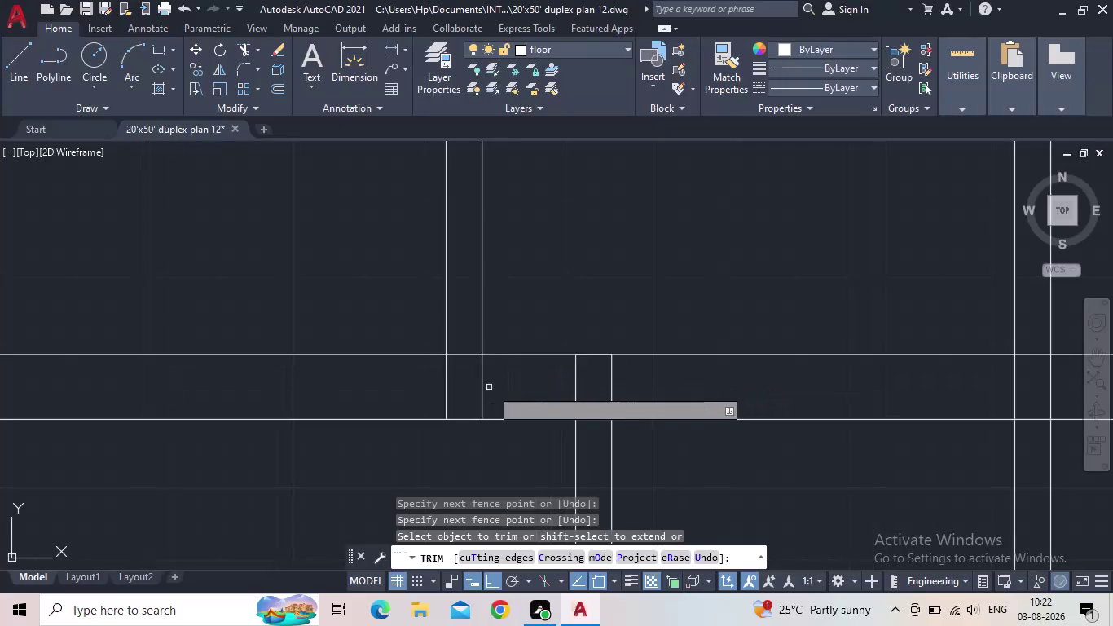
Fence-trim the wall line ends below the junction and across the opening.
drag(493, 389, 402, 389)
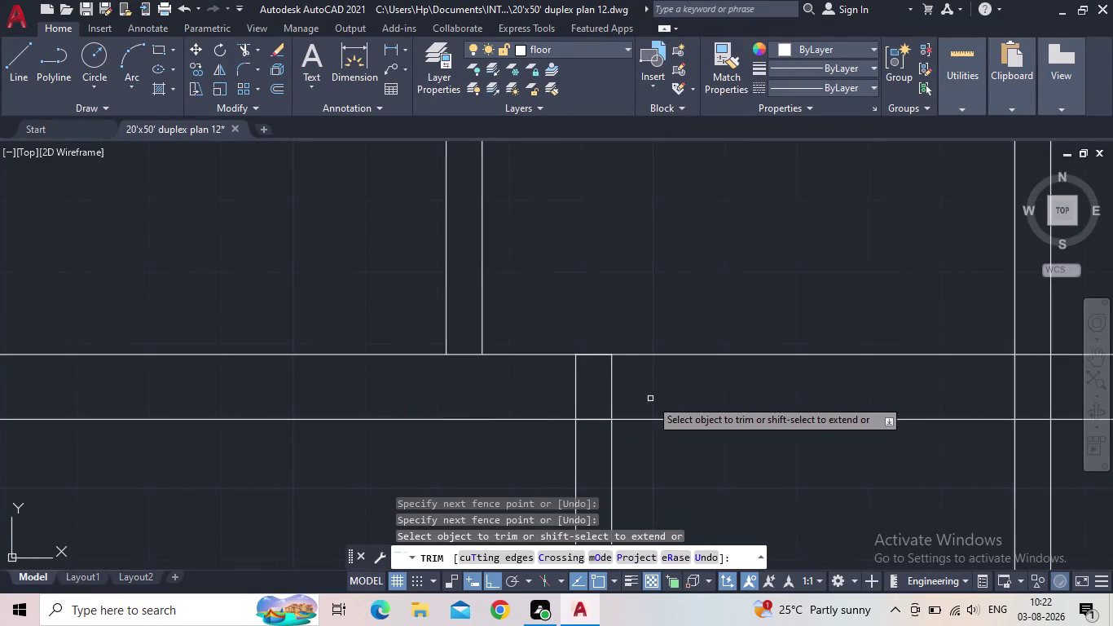
drag(643, 390, 535, 390)
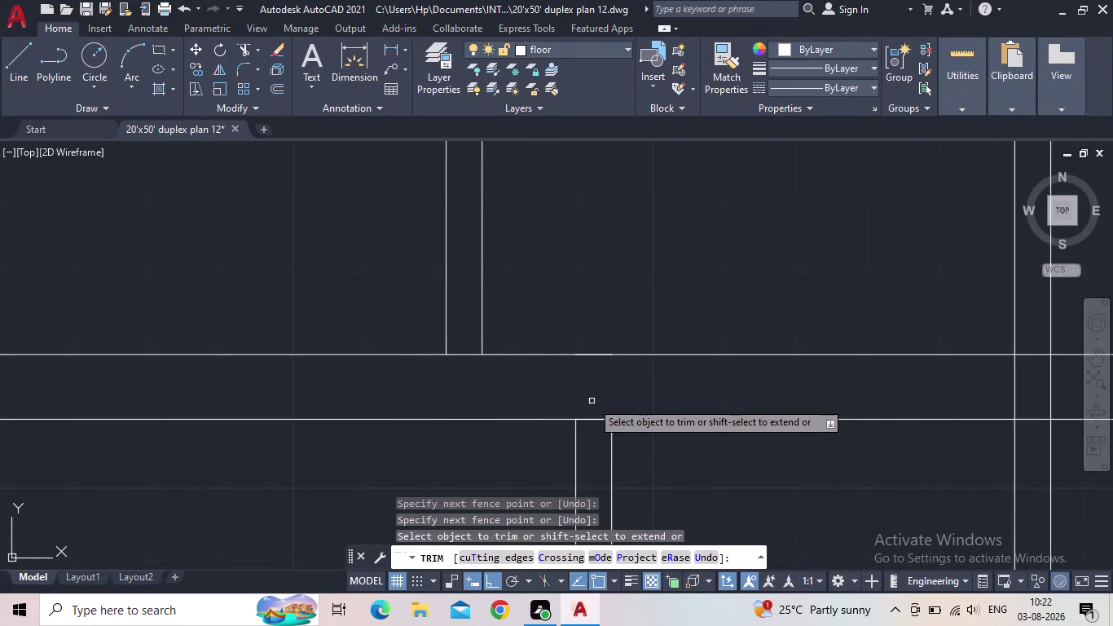
scroll(down, 3)
middle_drag(653, 431, 634, 430)
scroll(down, 3)
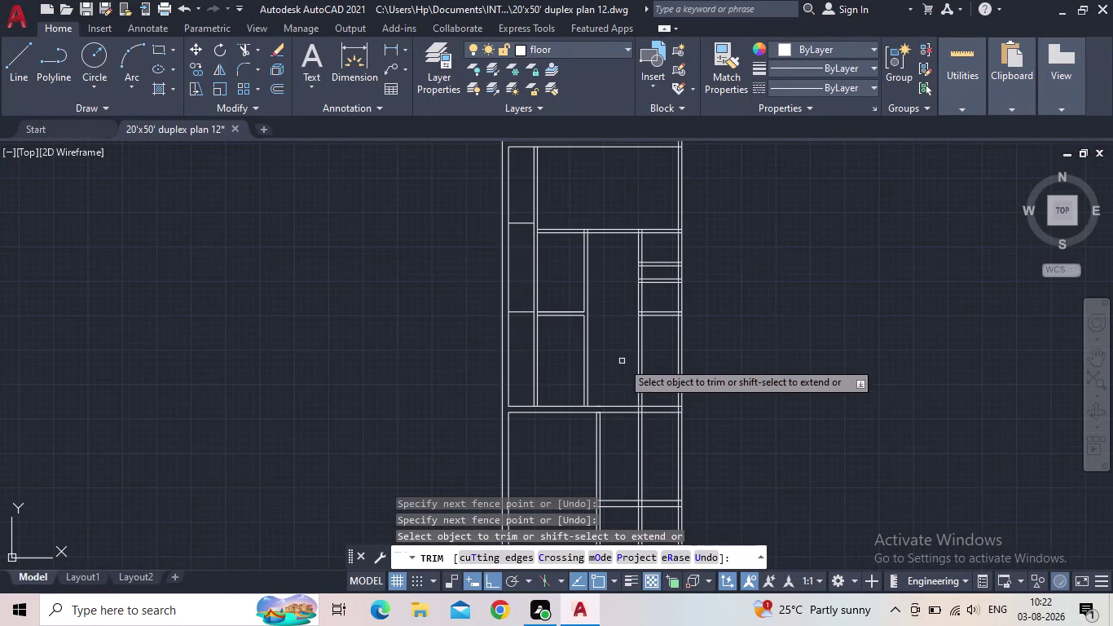
middle_drag(622, 360, 591, 282)
scroll(down, 3)
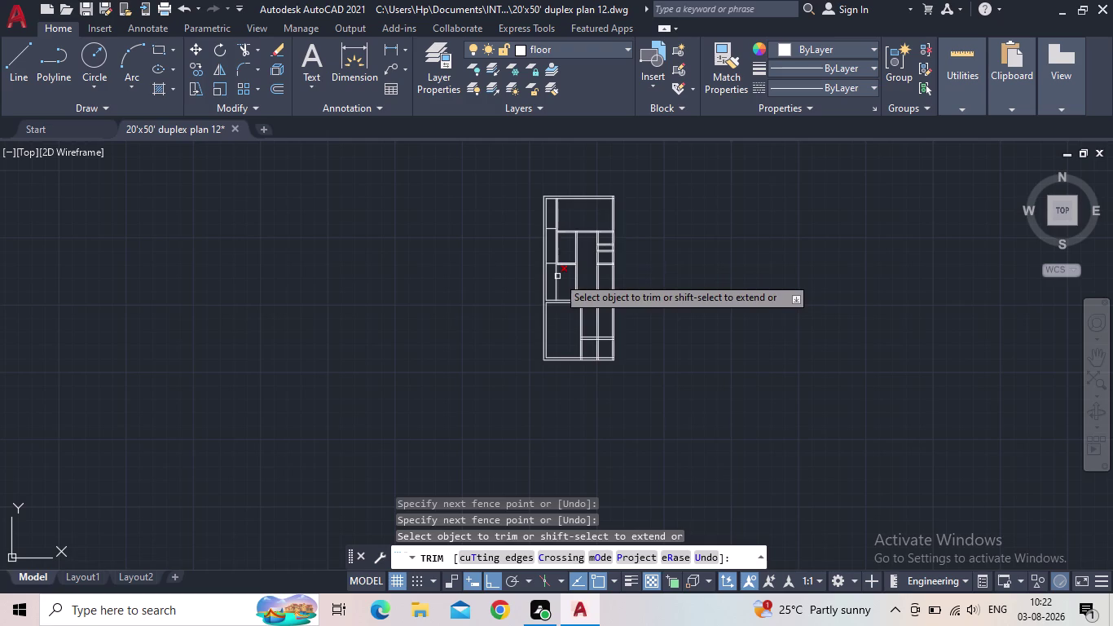
scroll(up, 3)
middle_drag(578, 264, 567, 284)
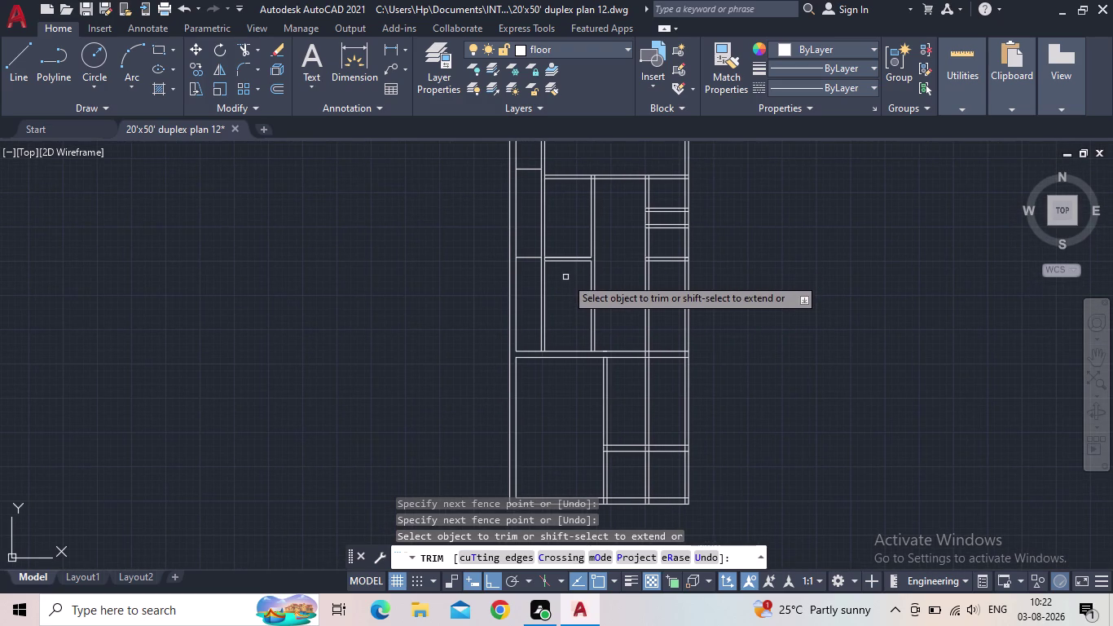
middle_drag(565, 289, 566, 273)
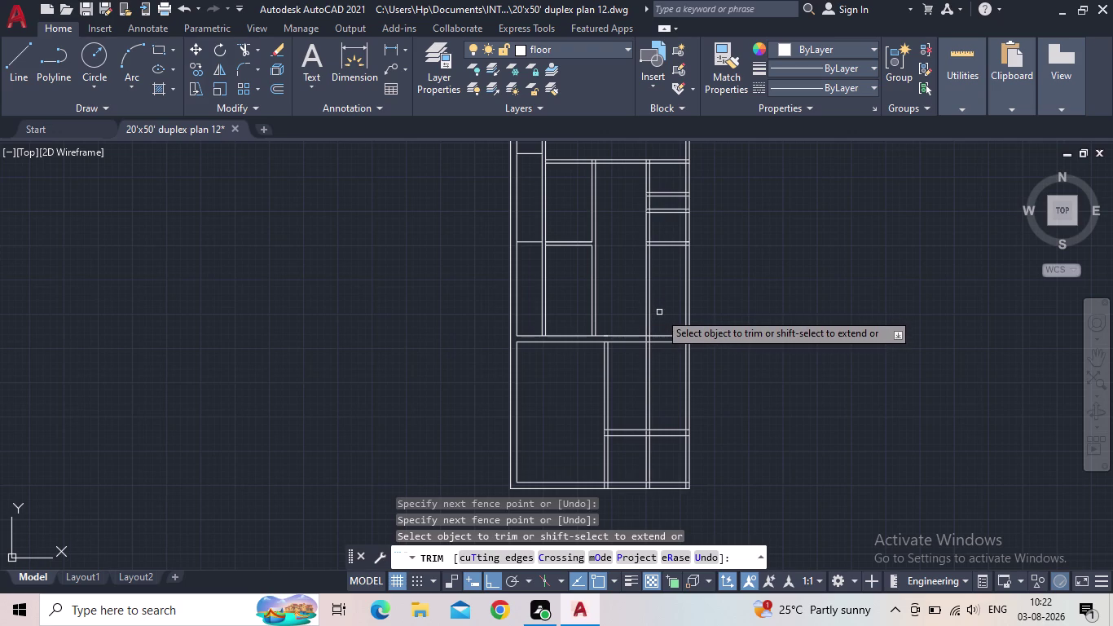
Fence-trim the crossing wall lines in the upper rooms, then end TRIM.
drag(660, 310, 643, 297)
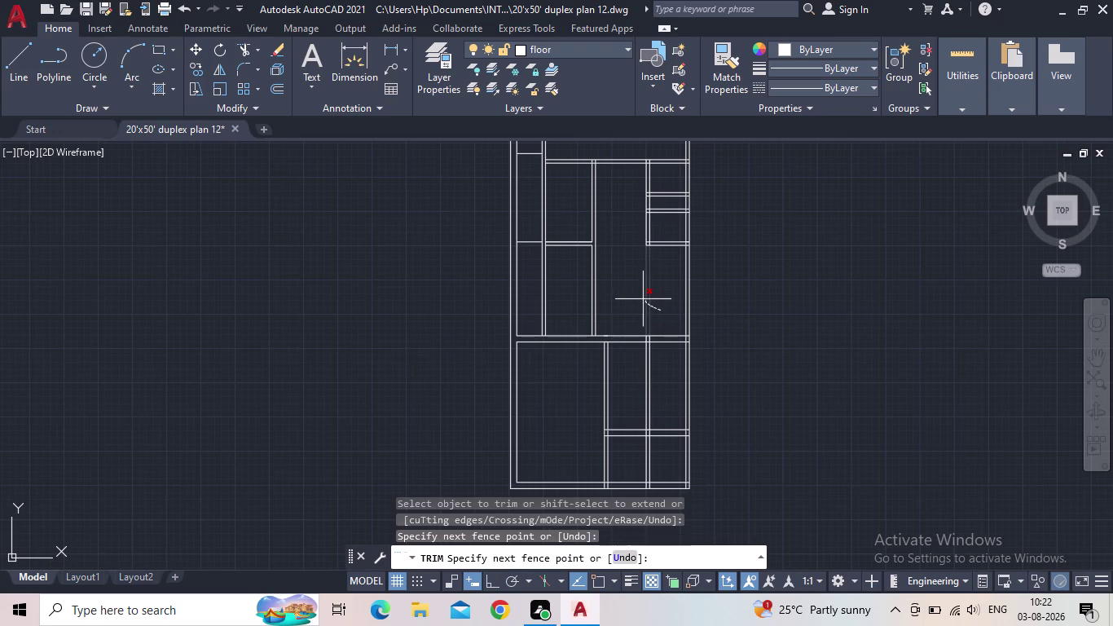
drag(643, 297, 639, 289)
drag(639, 289, 631, 264)
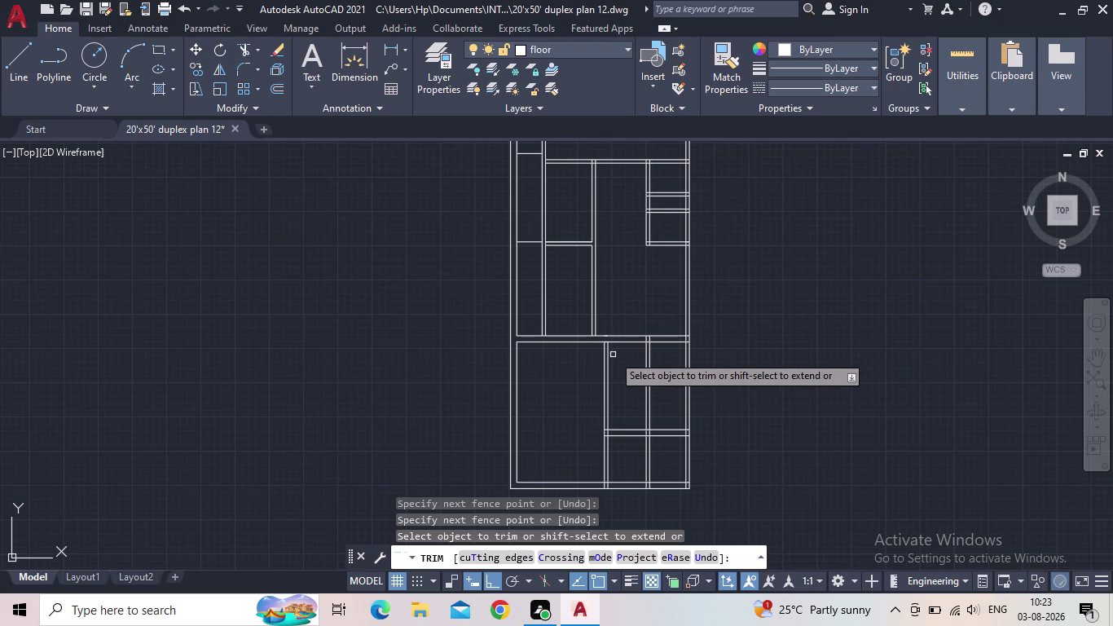
scroll(down, 3)
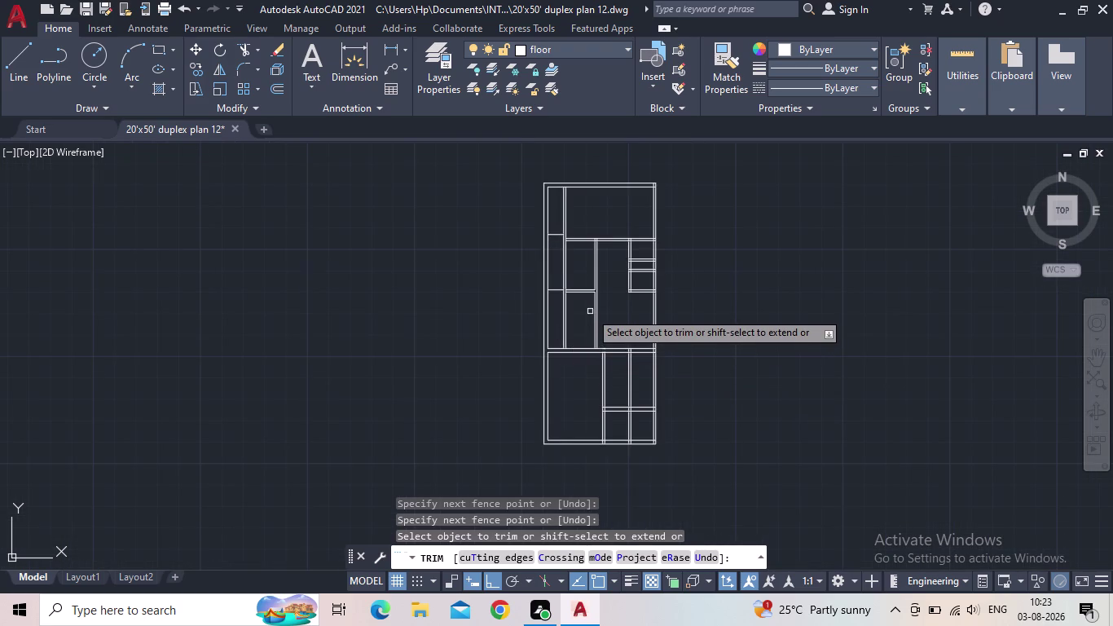
scroll(up, 3)
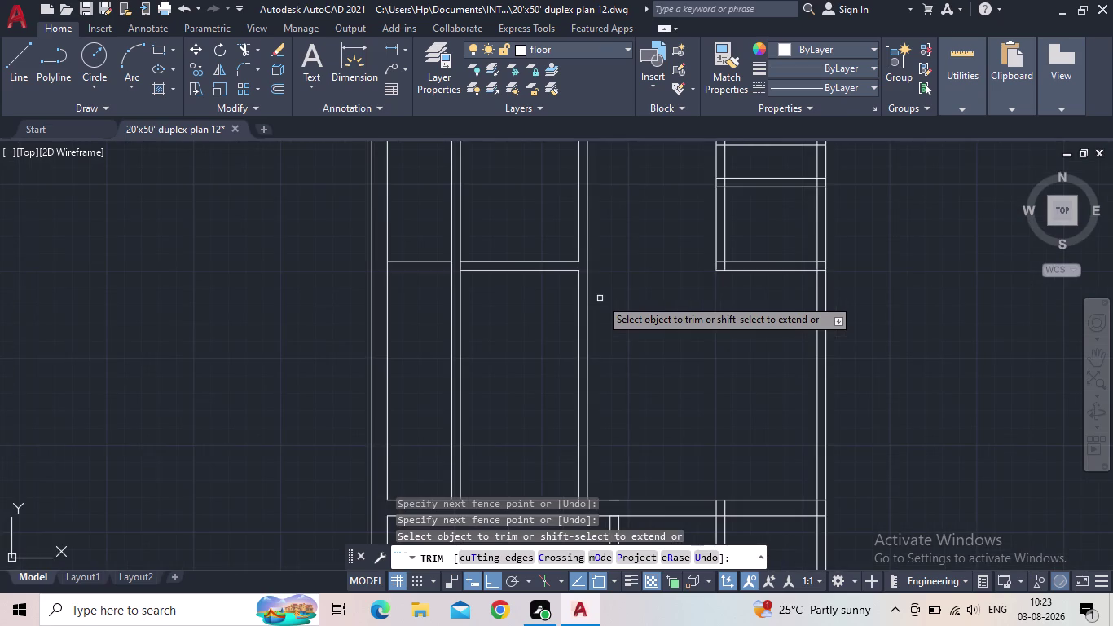
scroll(down, 3)
middle_drag(609, 301, 612, 282)
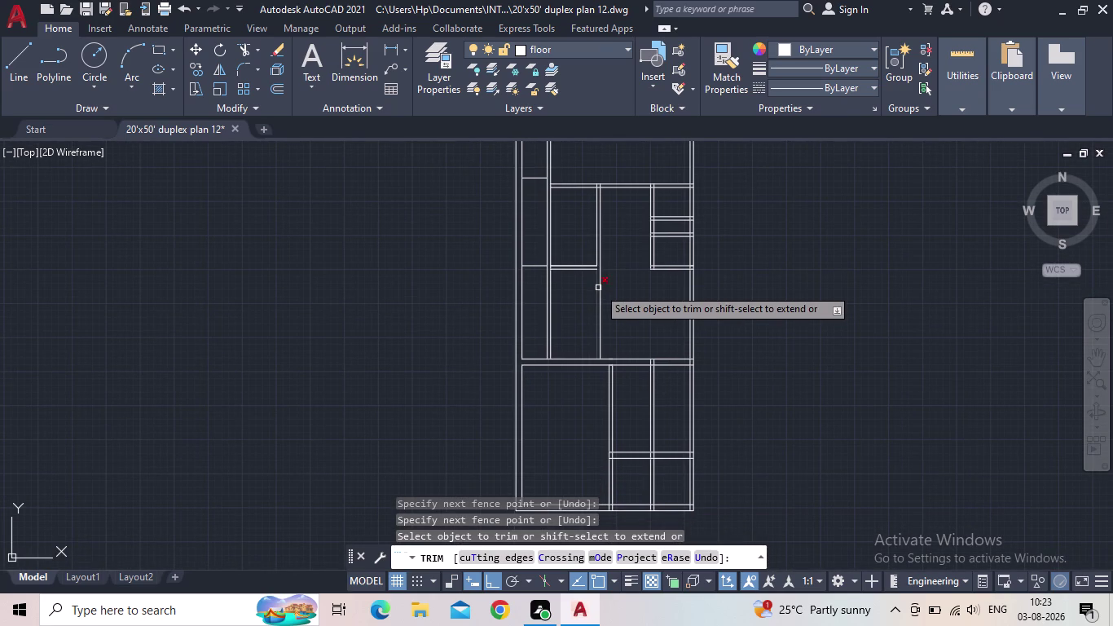
key(Escape)
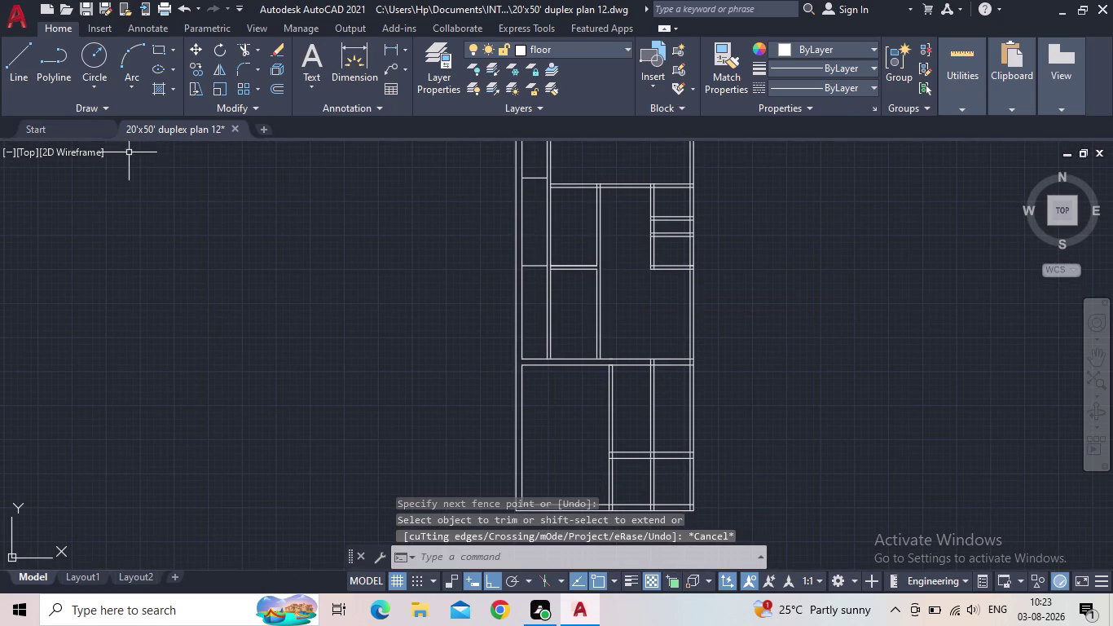
Start an offset, picking a distance from two points on the plan.
key(o)
key(Return)
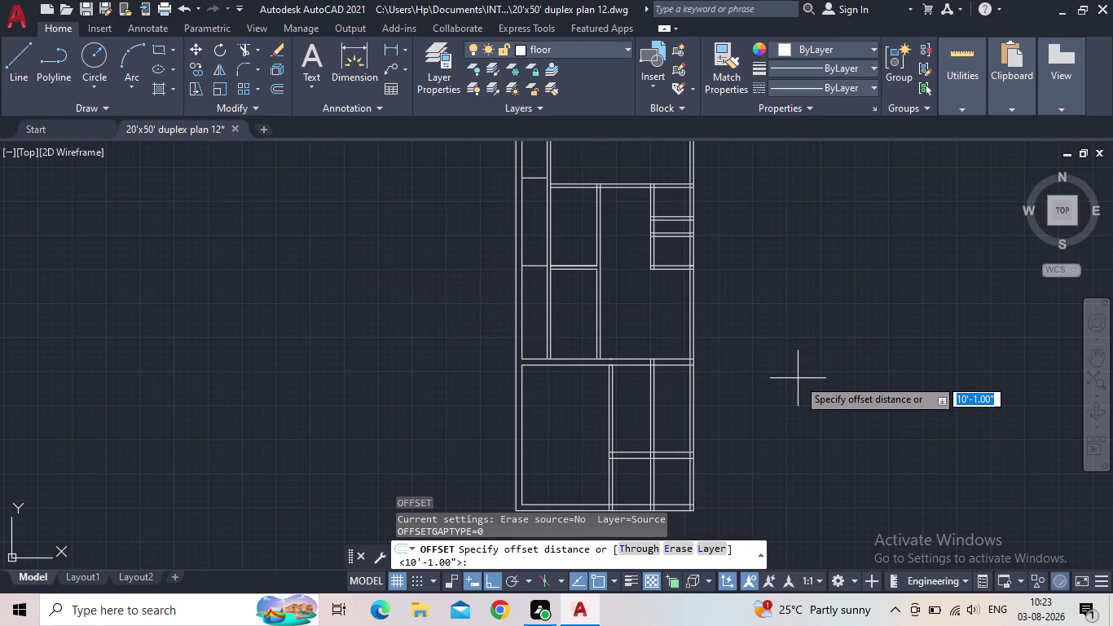
middle_drag(784, 375, 744, 357)
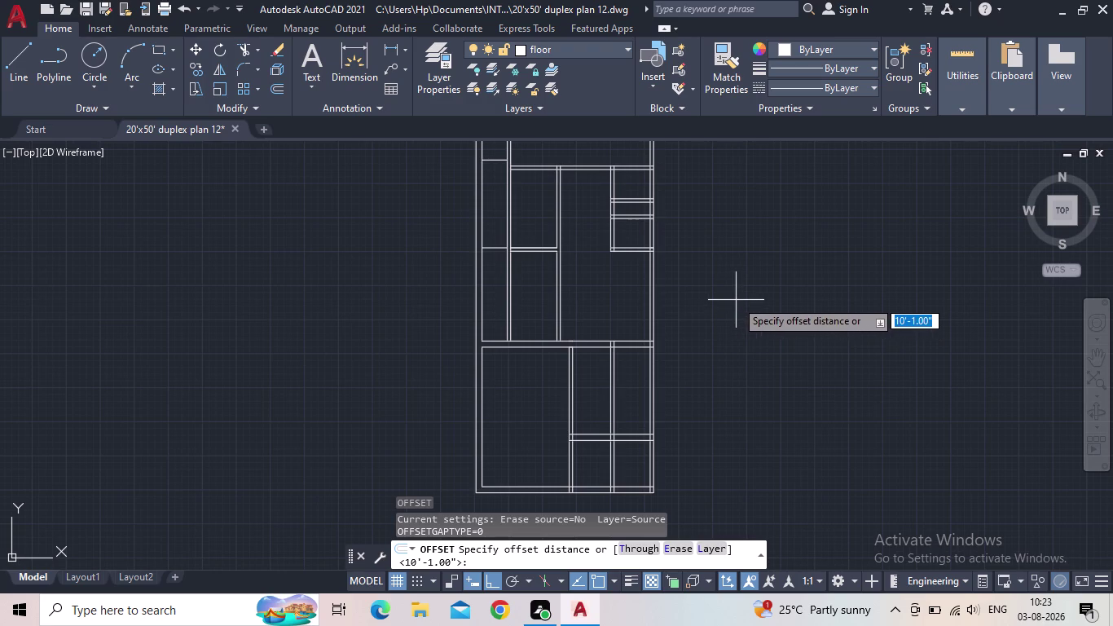
click(736, 300)
click(745, 298)
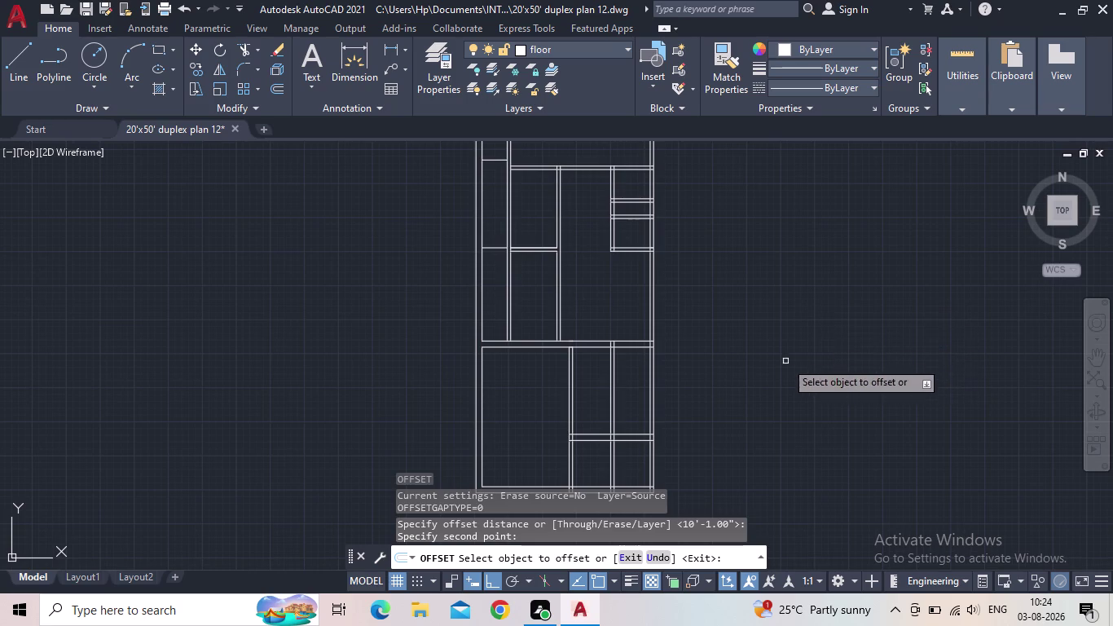
middle_drag(774, 350, 664, 388)
scroll(down, 3)
middle_drag(674, 362, 560, 313)
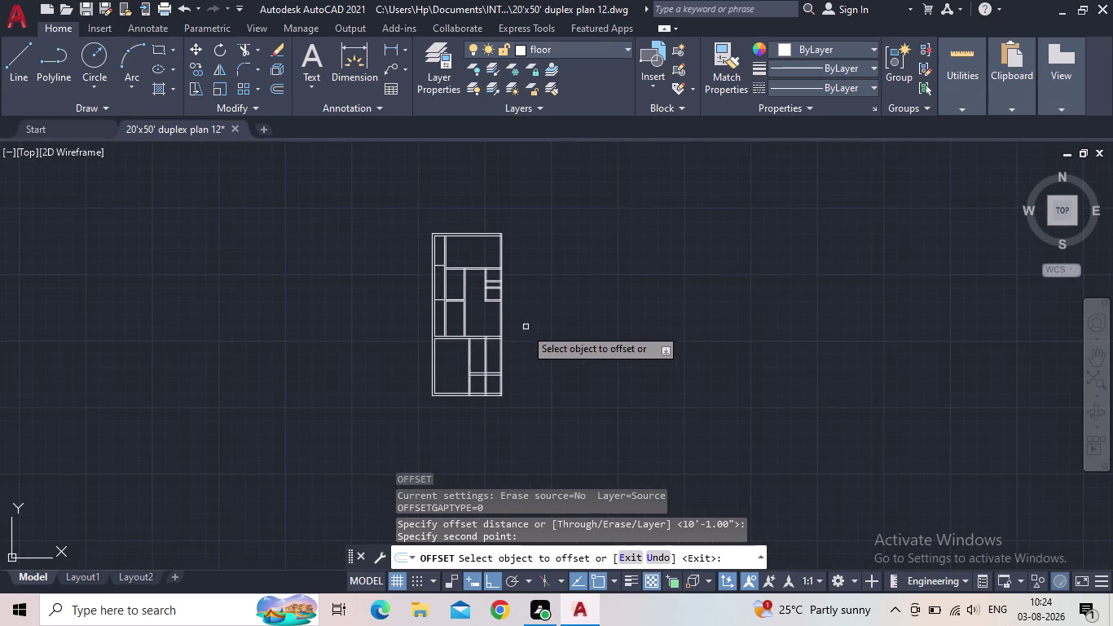
scroll(up, 3)
middle_drag(552, 363, 666, 364)
scroll(up, 3)
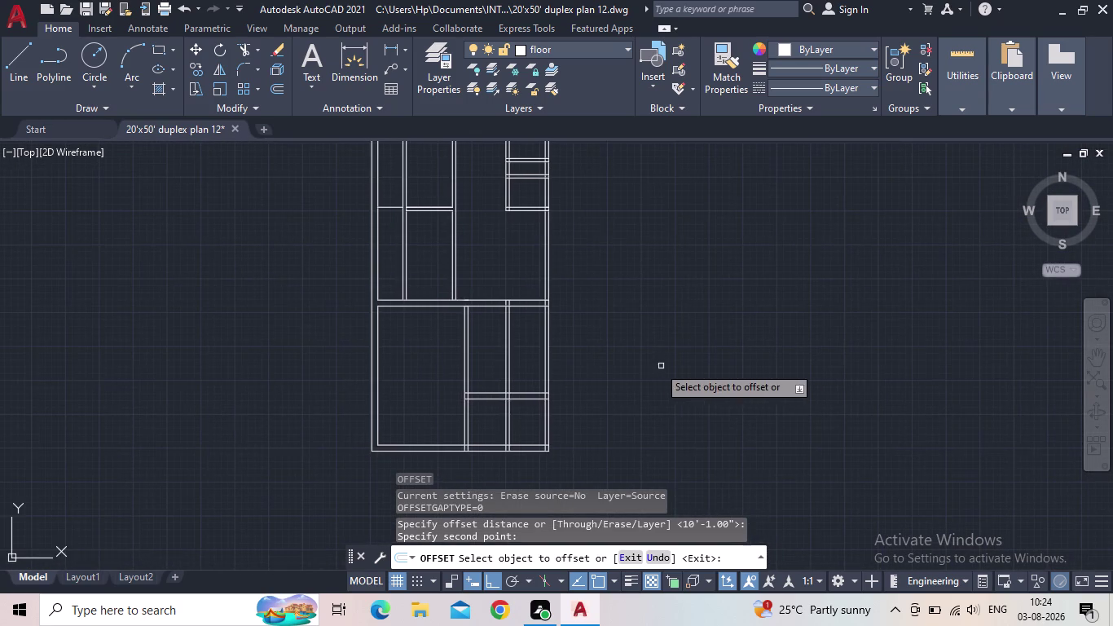
scroll(up, 3)
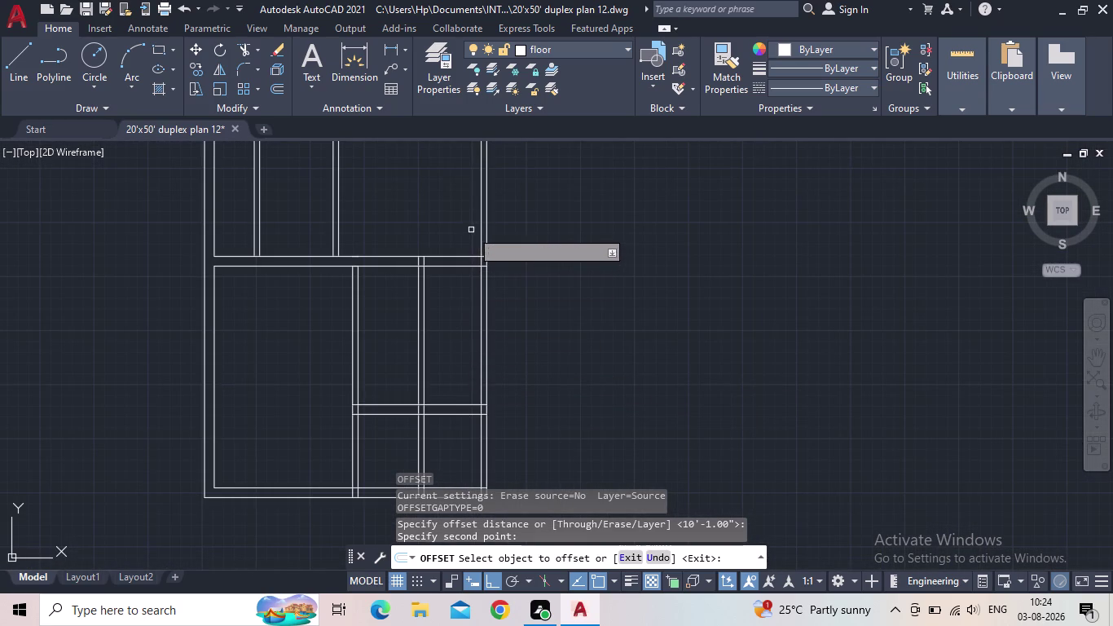
Restart OFFSET with an offset distance of 11'-11".
key(Escape)
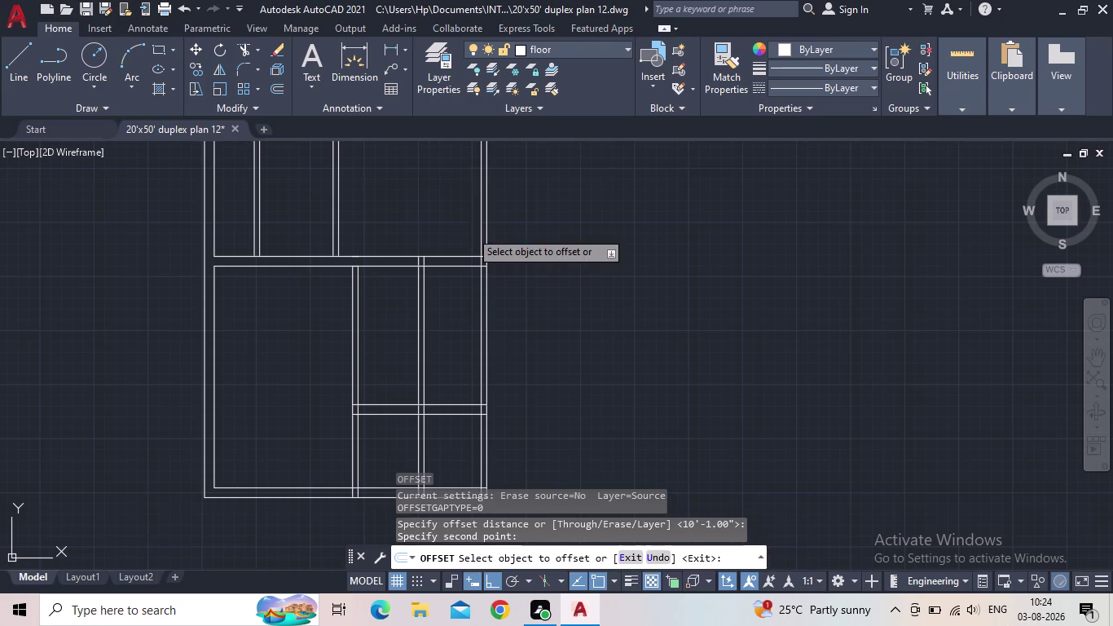
key(o)
key(Return)
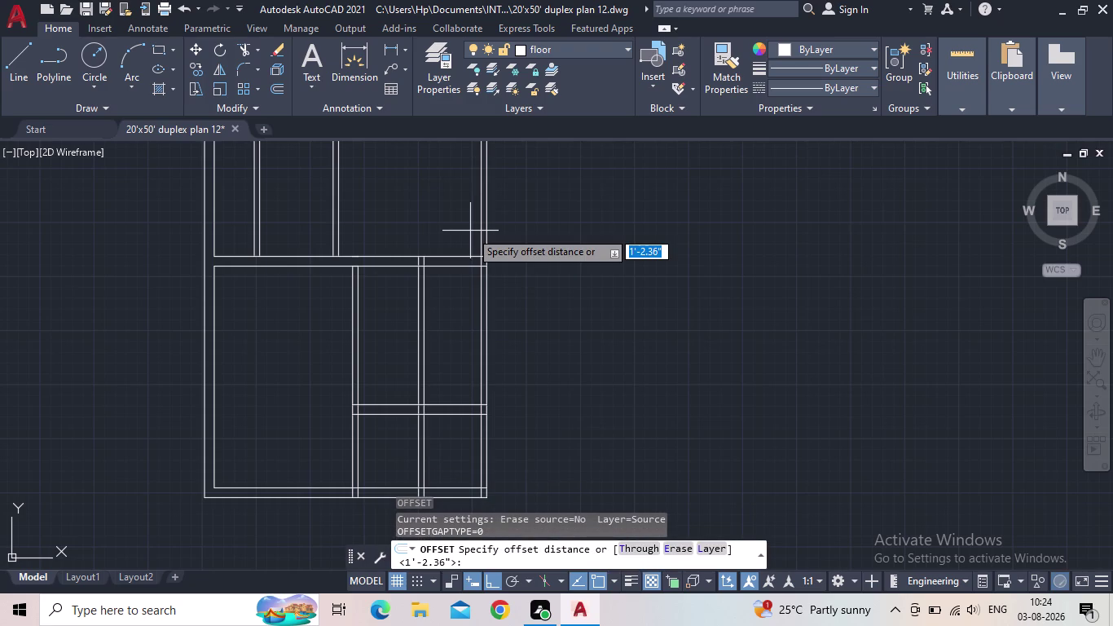
text(11)
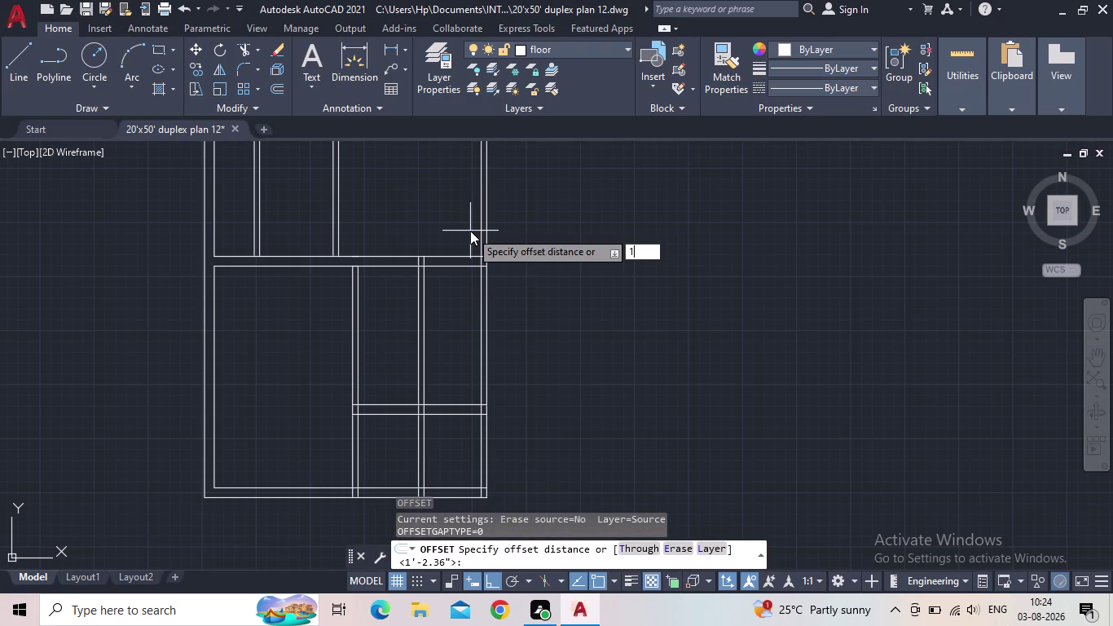
key(apostrophe)
text(11")
key(Return)
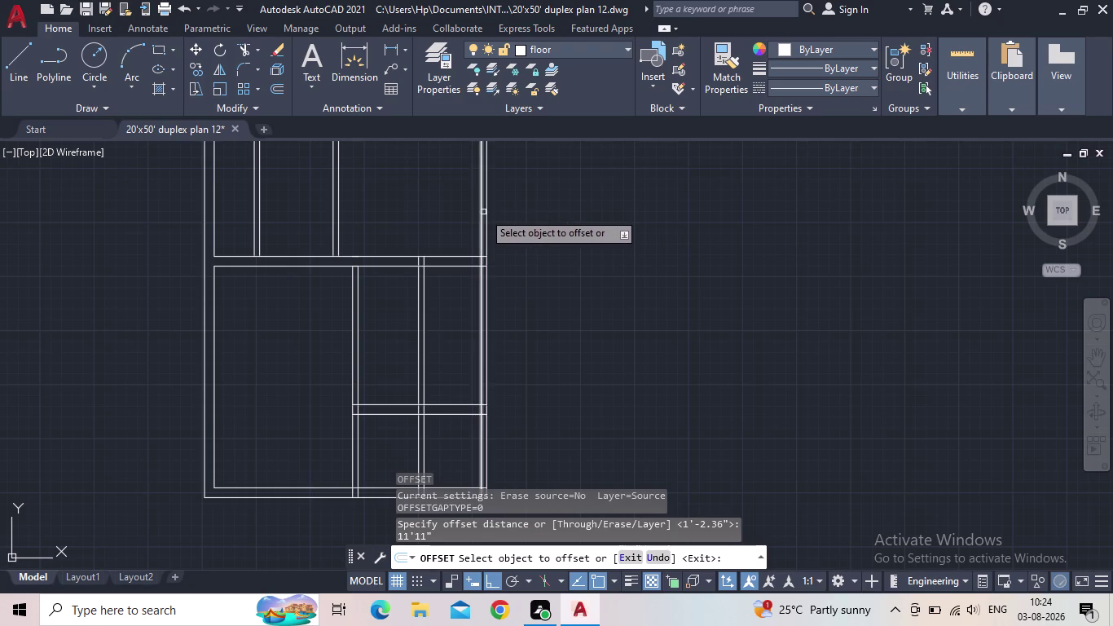
Offset the right wall line 11'-11" to the left.
drag(483, 212, 476, 210)
middle_drag(283, 229, 248, 449)
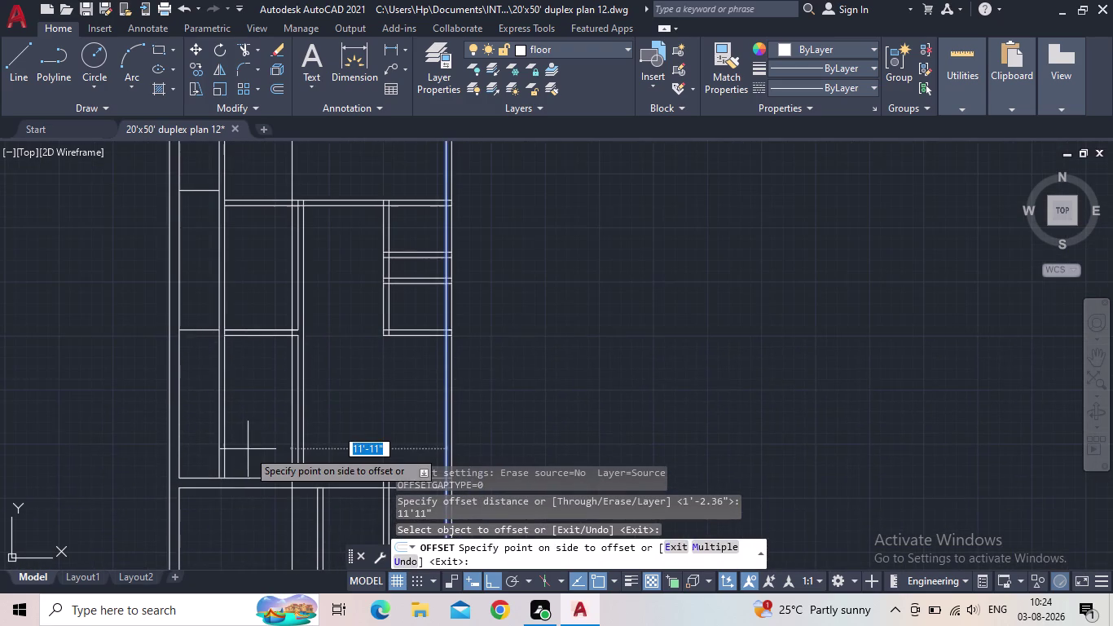
click(259, 406)
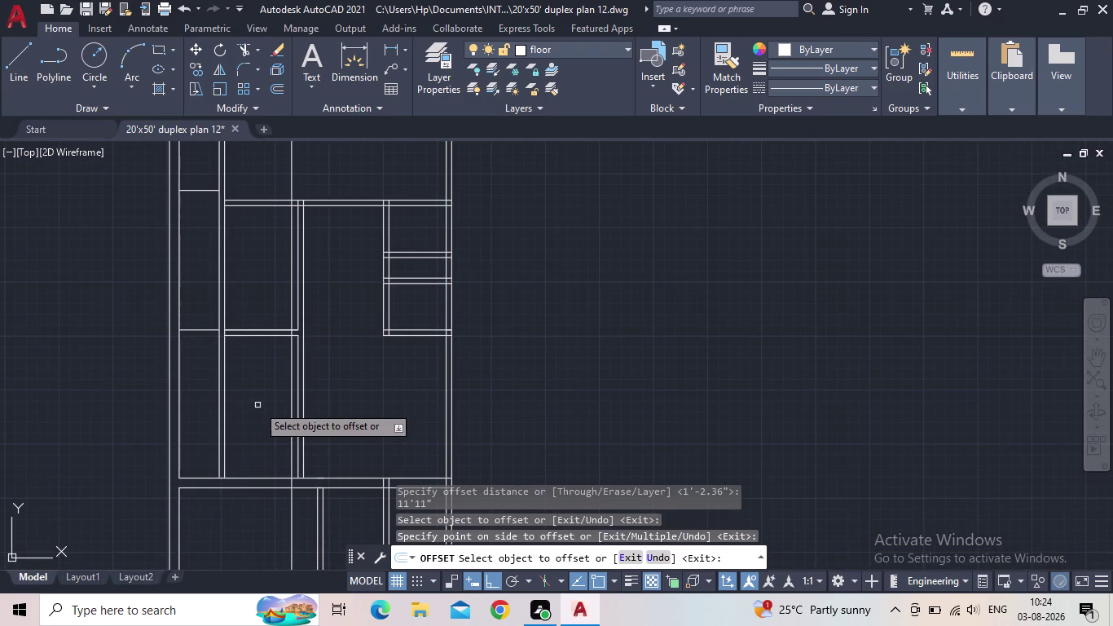
key(Escape)
Offset the new wall line 5" further left to form a double wall.
key(o)
key(Return)
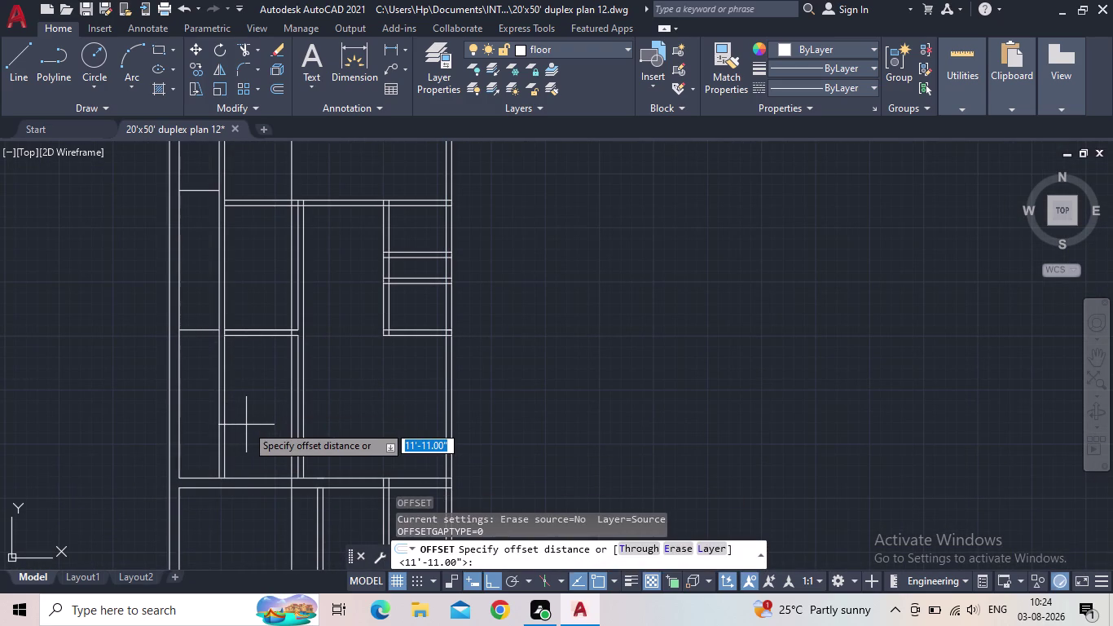
text(5")
key(Return)
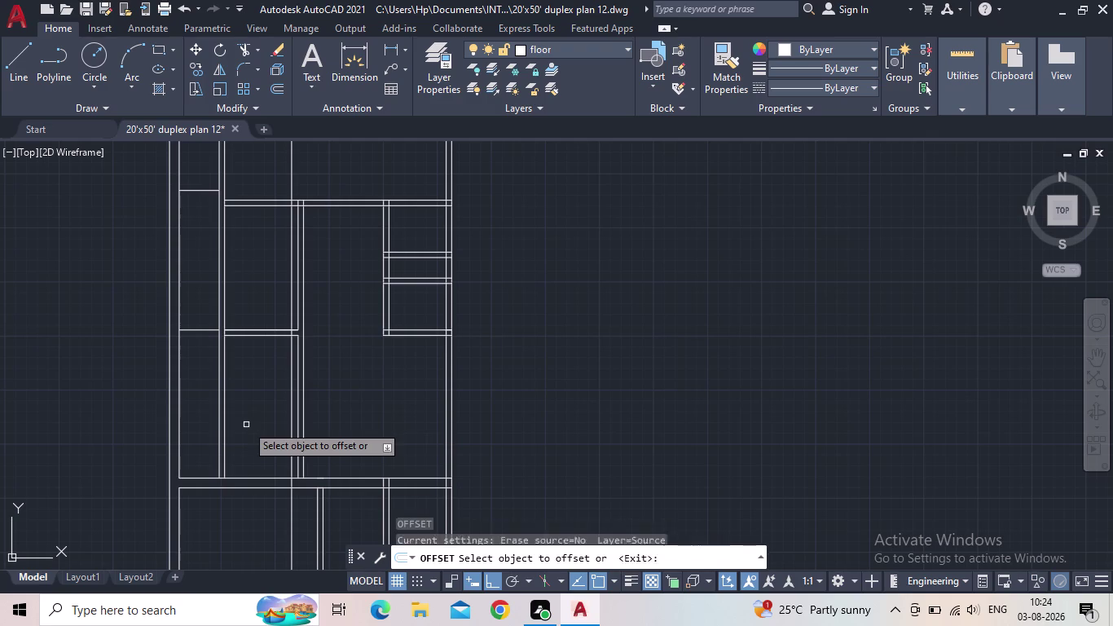
drag(294, 400, 284, 403)
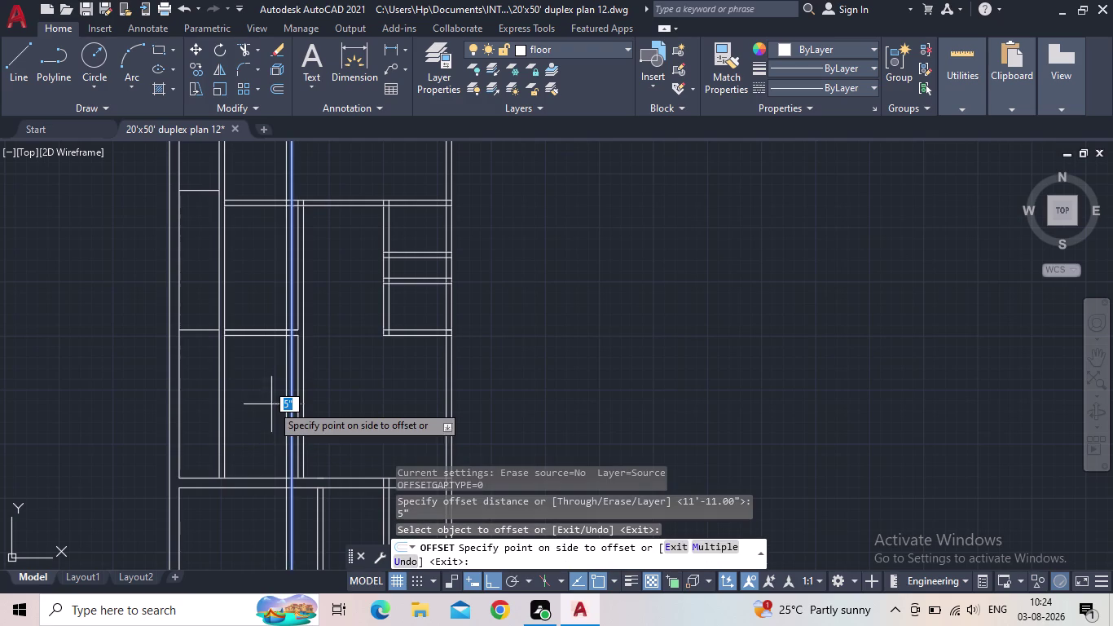
click(256, 406)
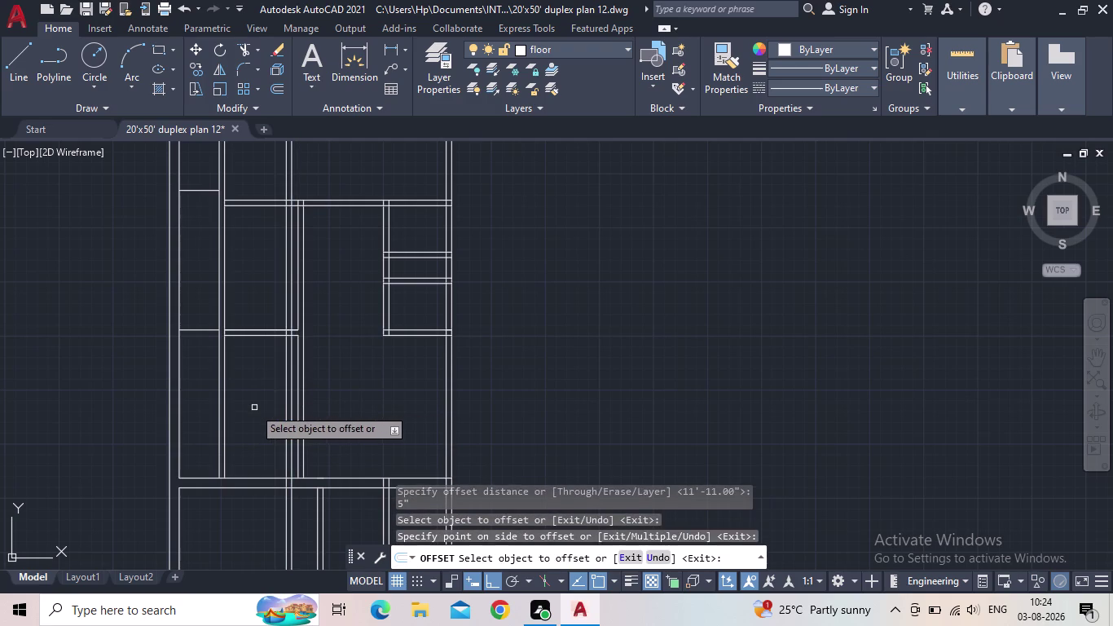
key(Escape)
text(tr)
key(space)
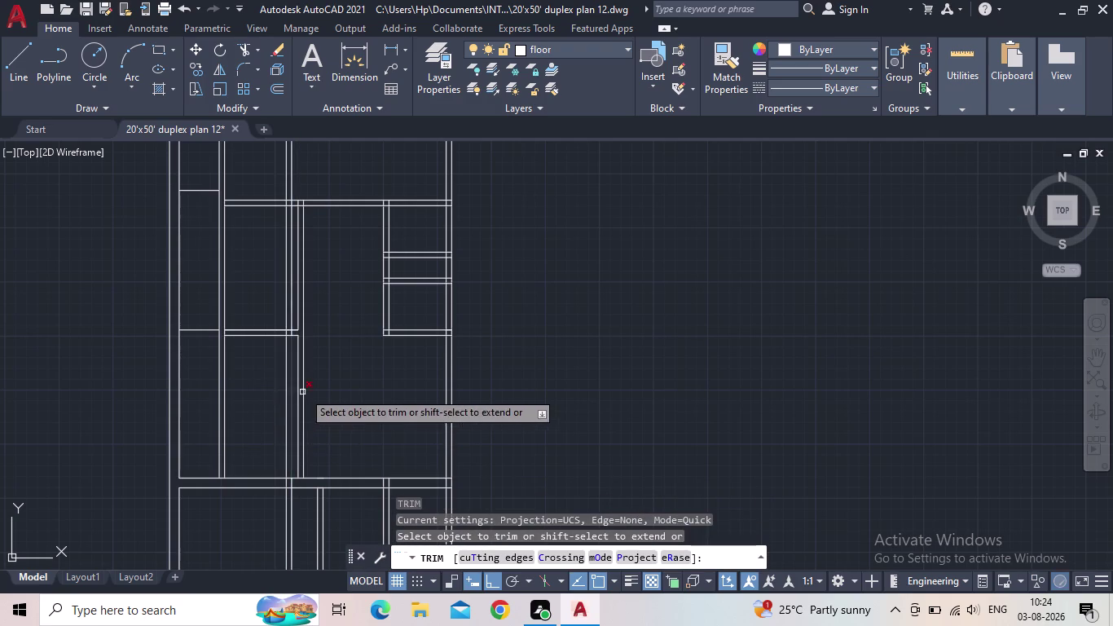
Extend the two horizontal wall lines across to the new wall with EX.
scroll(up, 3)
scroll(down, 3)
key(Escape)
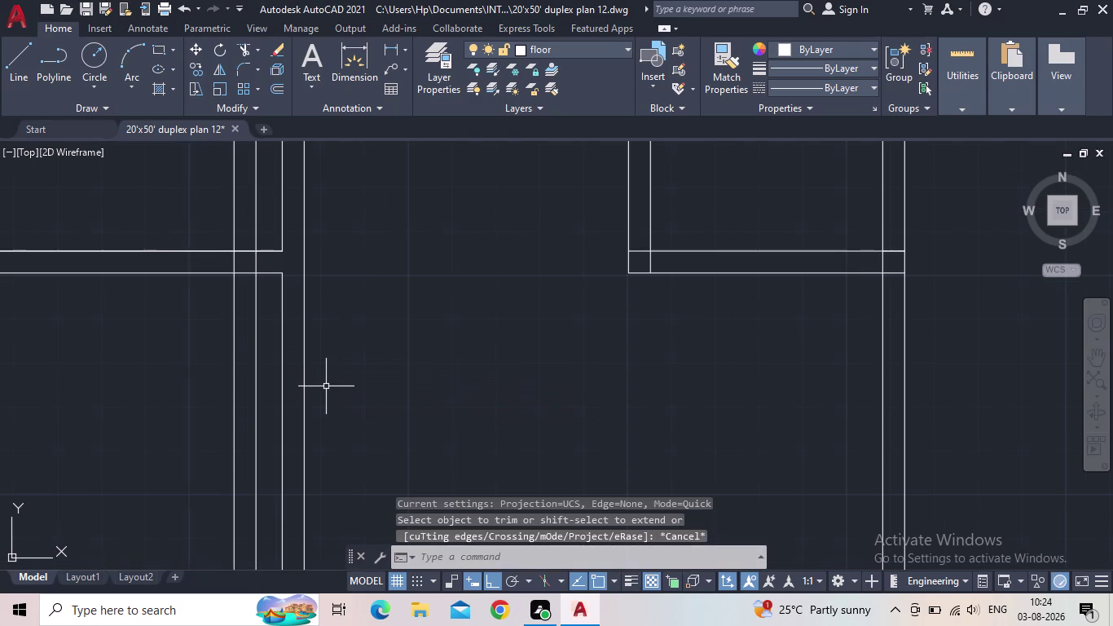
key(e)
key(x)
key(space)
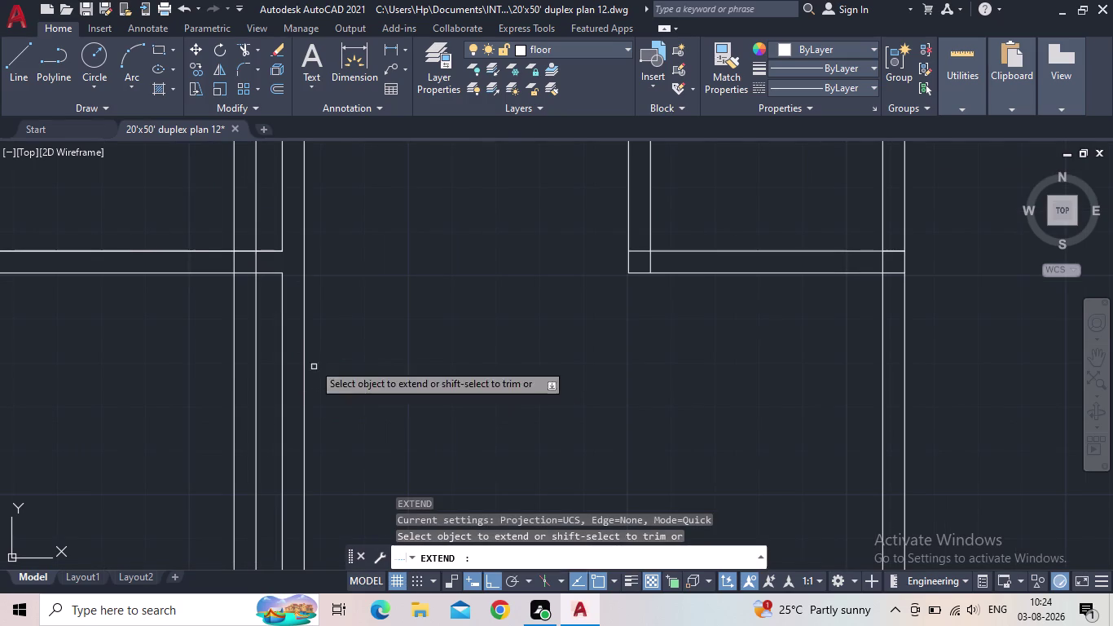
click(273, 274)
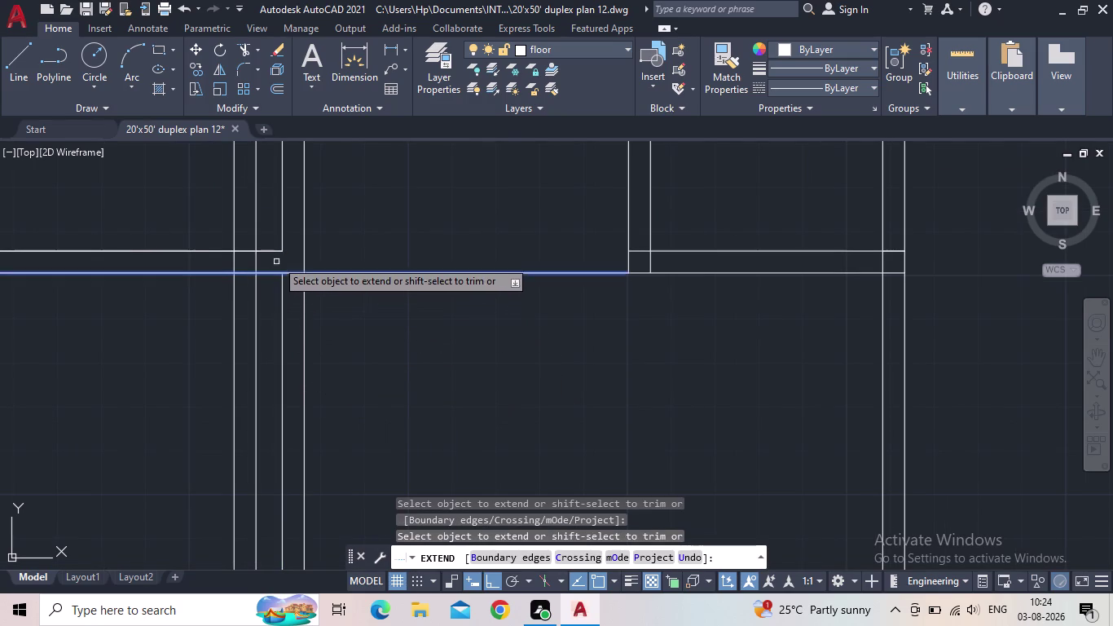
click(271, 249)
key(Escape)
Pan to the next wall junction and start TRIM.
scroll(down, 3)
scroll(down, 3)
middle_drag(338, 362, 361, 347)
key(t)
key(r)
key(space)
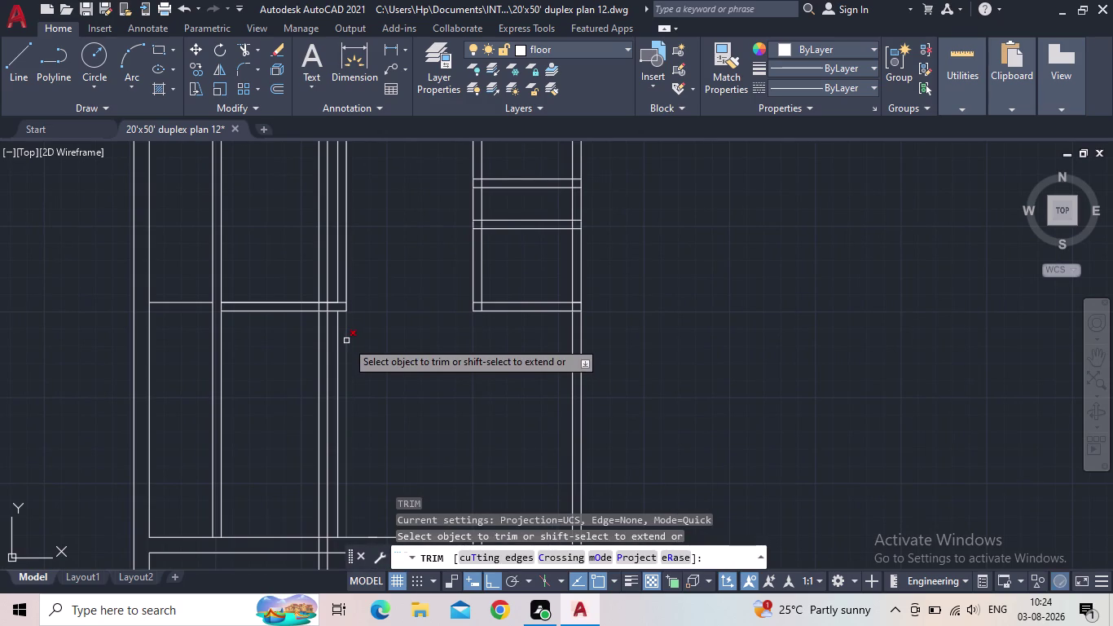
Trim the overlapping wall stubs at the two junctions beside the new wall.
scroll(up, 3)
drag(365, 326, 299, 308)
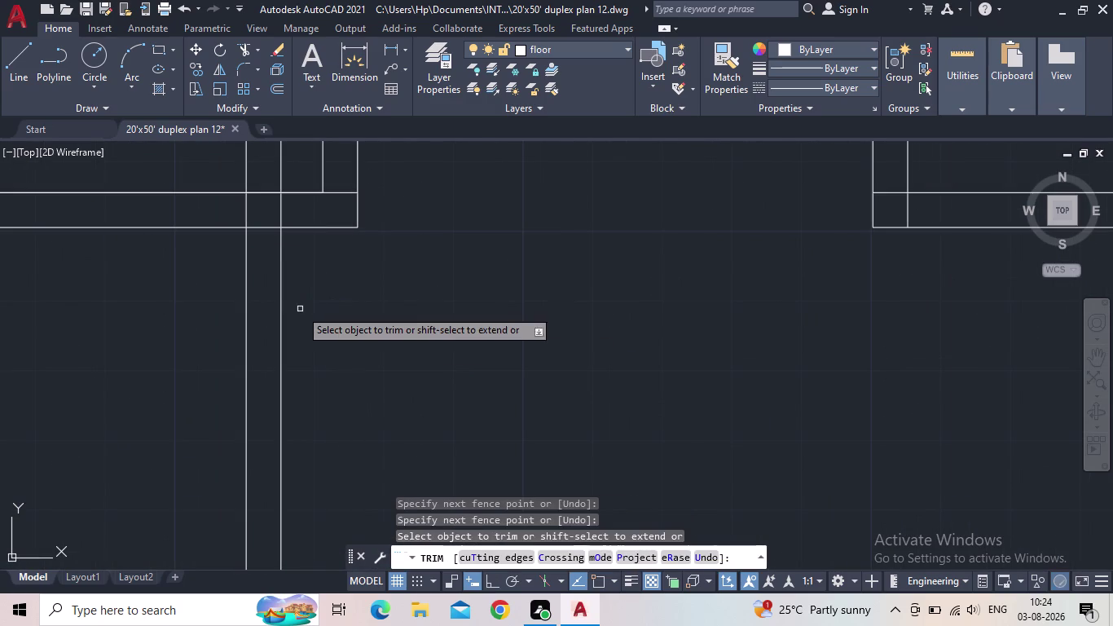
scroll(down, 3)
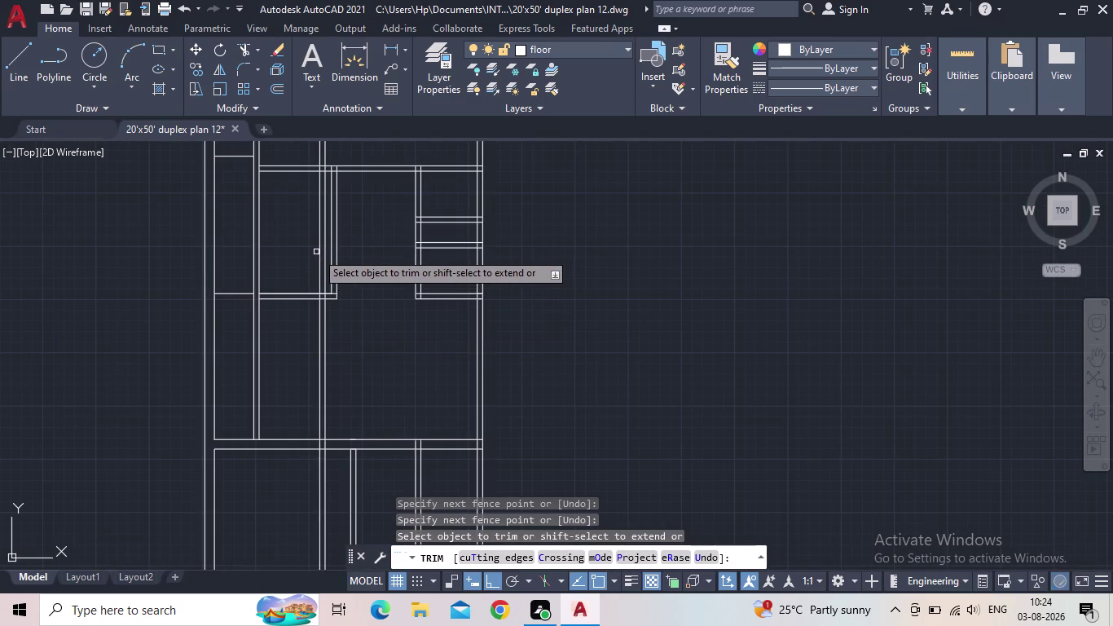
scroll(up, 3)
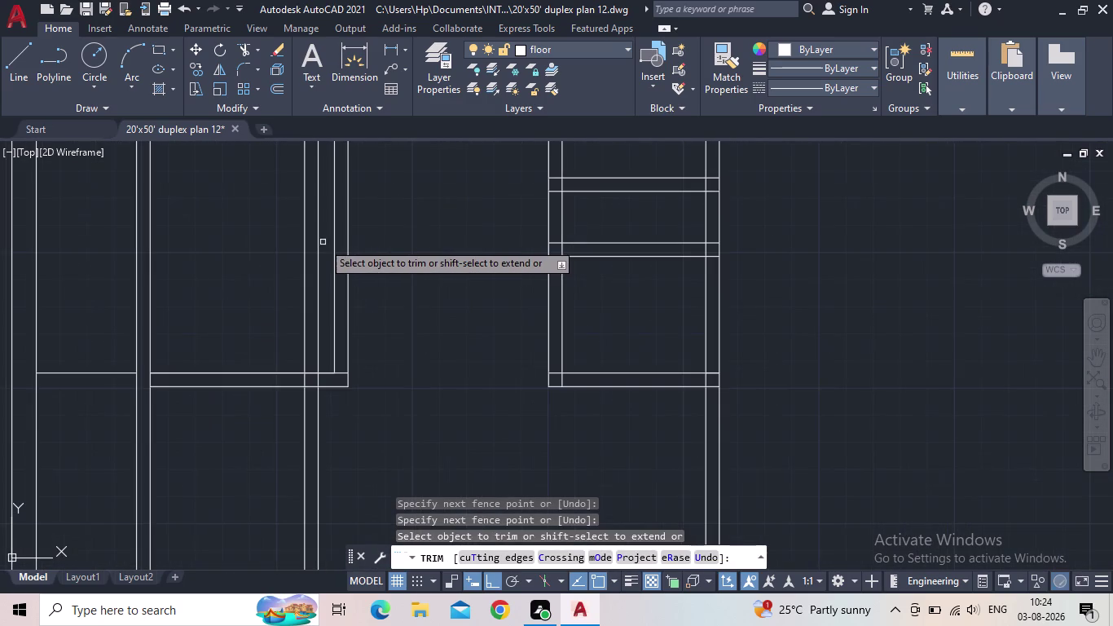
drag(326, 244, 280, 249)
scroll(down, 3)
Trim the overlapping lines at the wall corner below the rooms with a fence.
middle_drag(279, 257, 391, 428)
scroll(down, 3)
scroll(down, 3)
middle_drag(414, 415, 430, 271)
scroll(up, 3)
middle_drag(441, 319, 469, 271)
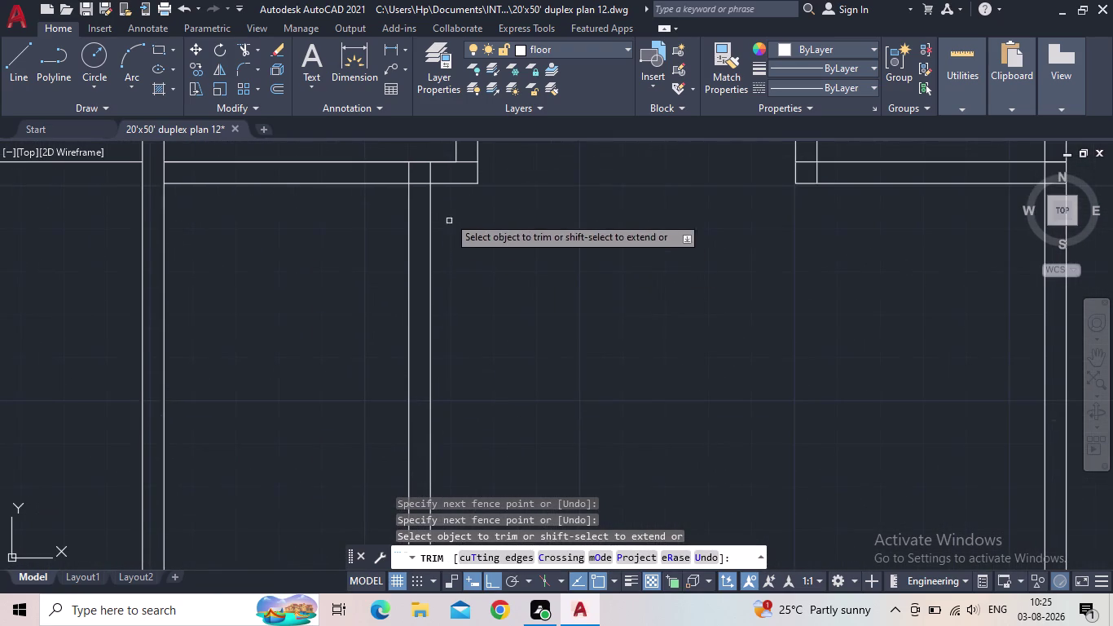
middle_drag(441, 197, 458, 433)
scroll(up, 3)
drag(462, 400, 355, 393)
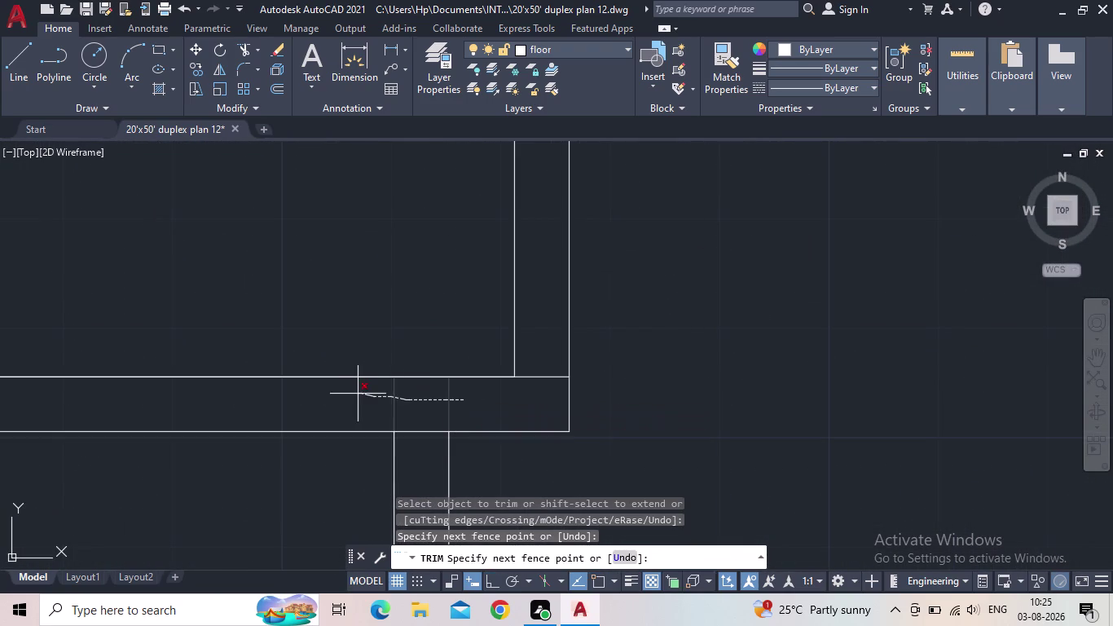
drag(355, 392, 351, 393)
click(536, 379)
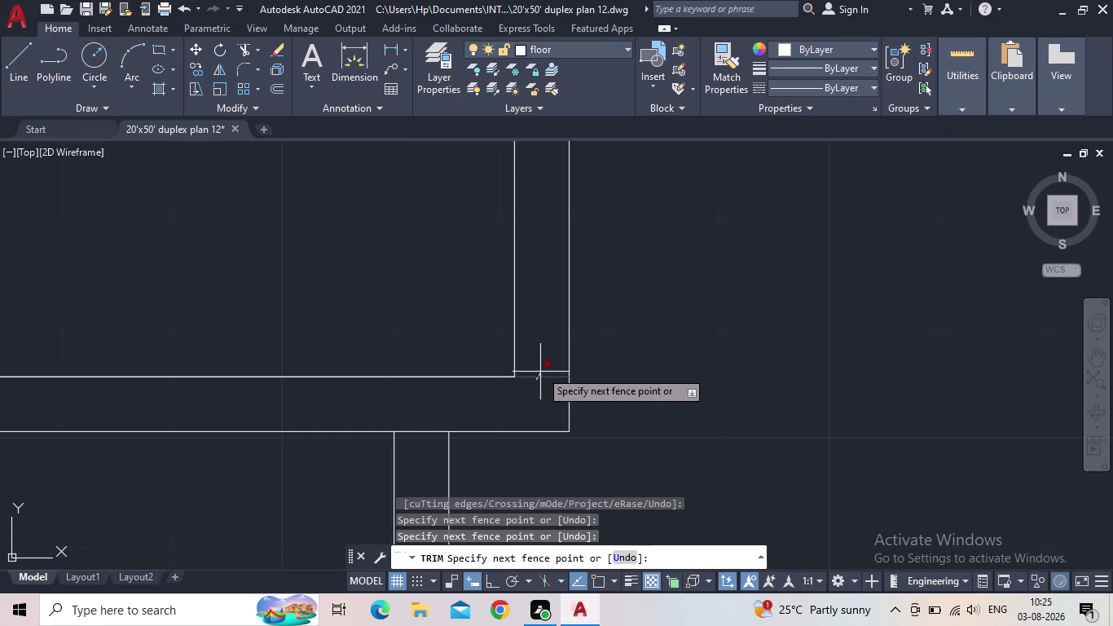
click(540, 363)
Trim the extra wall segments between rooms and inside the middle room.
scroll(down, 3)
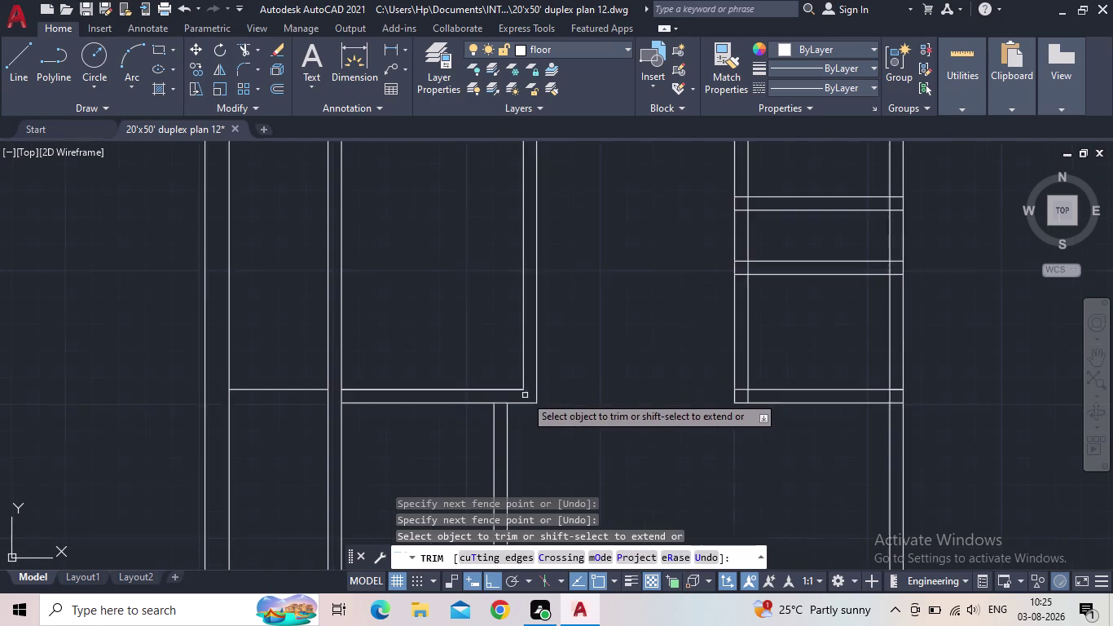
middle_drag(527, 380, 531, 301)
scroll(down, 3)
scroll(down, 3)
middle_drag(583, 371, 558, 303)
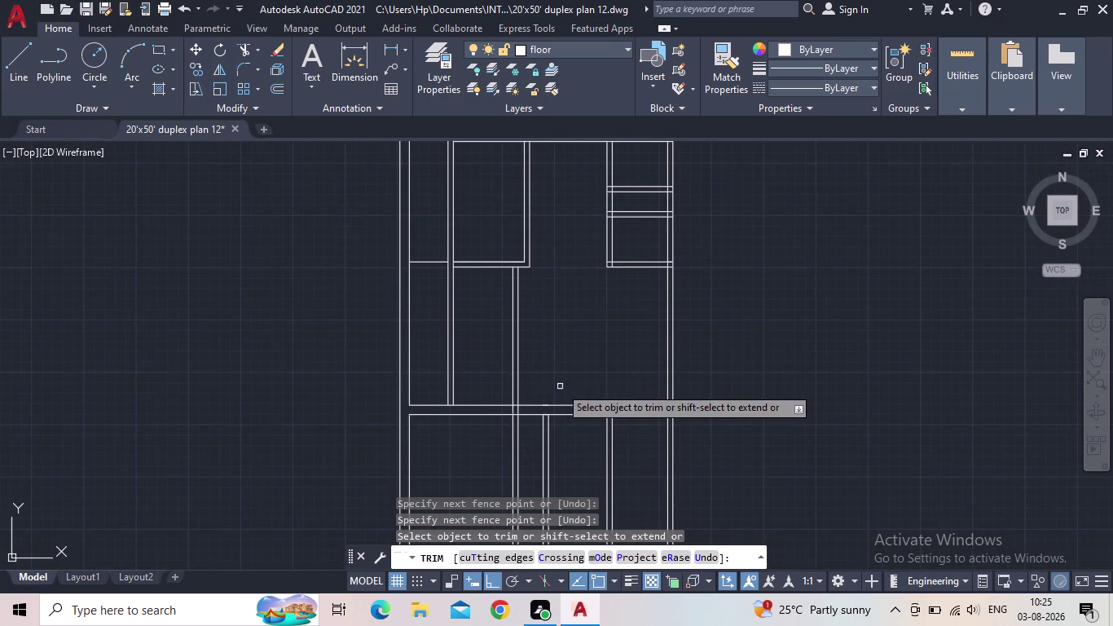
middle_drag(544, 445, 573, 311)
scroll(down, 3)
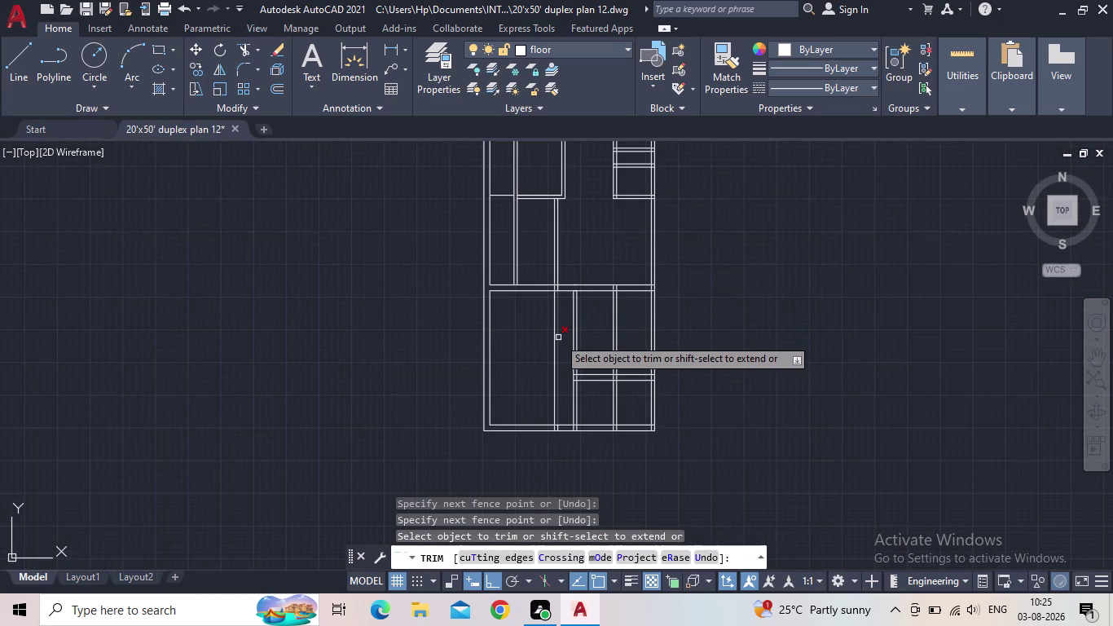
scroll(up, 3)
drag(568, 320, 522, 322)
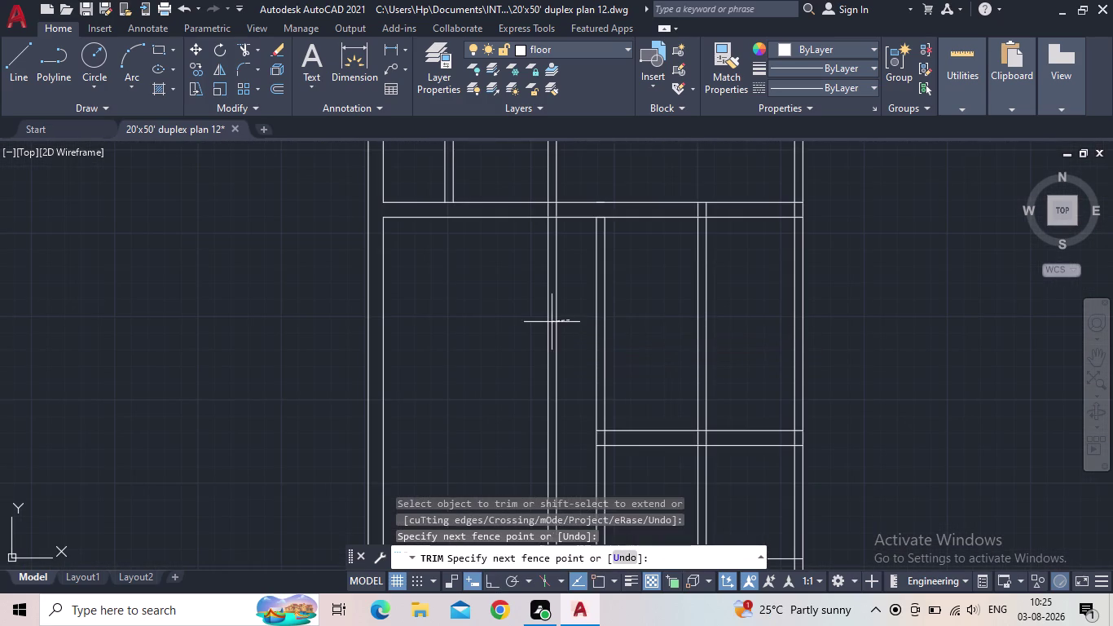
drag(523, 322, 506, 322)
Trim the wall stubs and overlapping lines along the bottom wall.
scroll(down, 3)
middle_drag(505, 322, 452, 408)
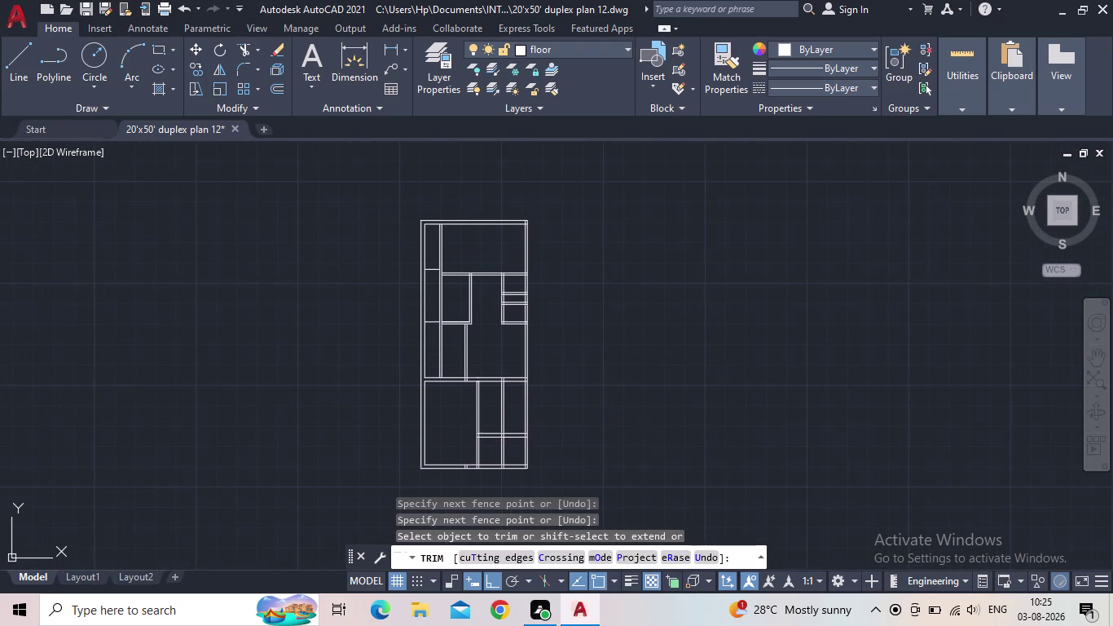
middle_drag(456, 398, 455, 385)
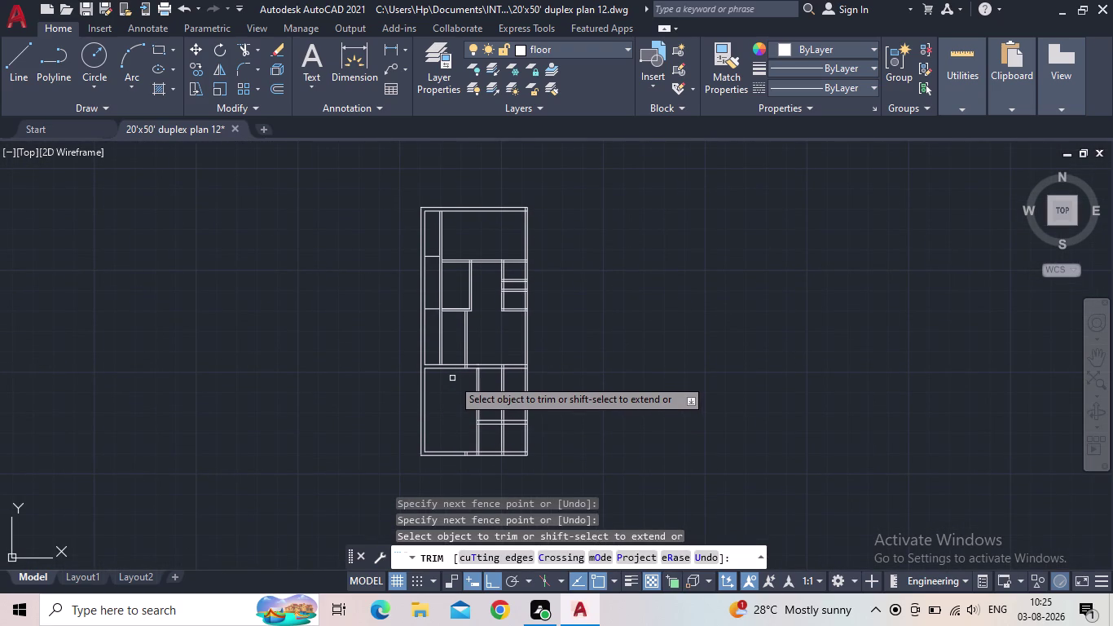
middle_drag(452, 377, 412, 379)
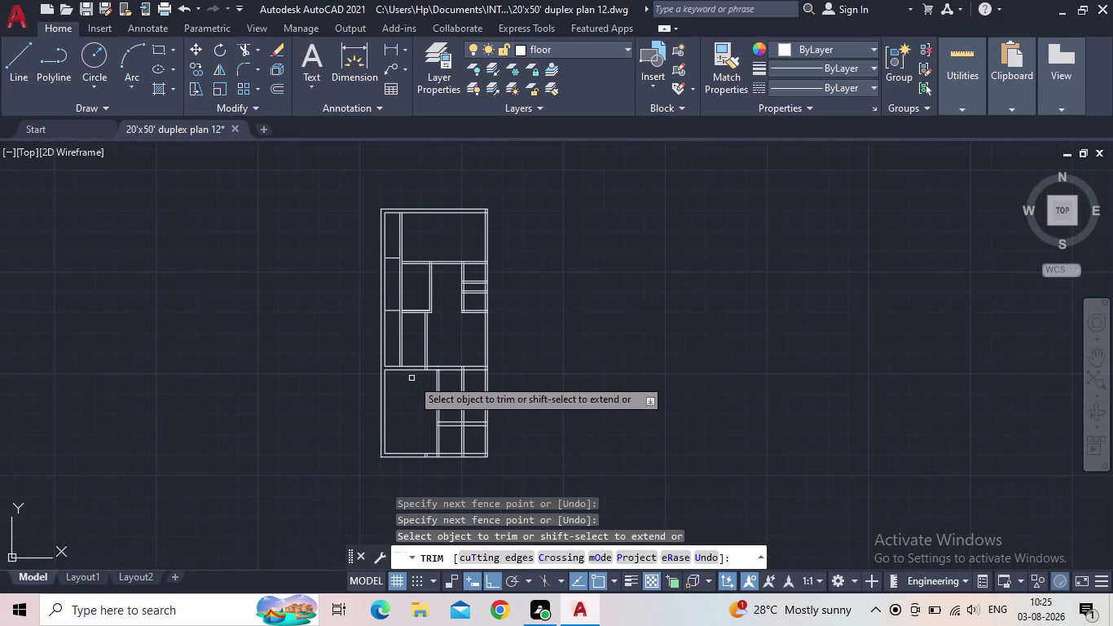
middle_drag(420, 408, 415, 391)
scroll(up, 3)
scroll(up, 3)
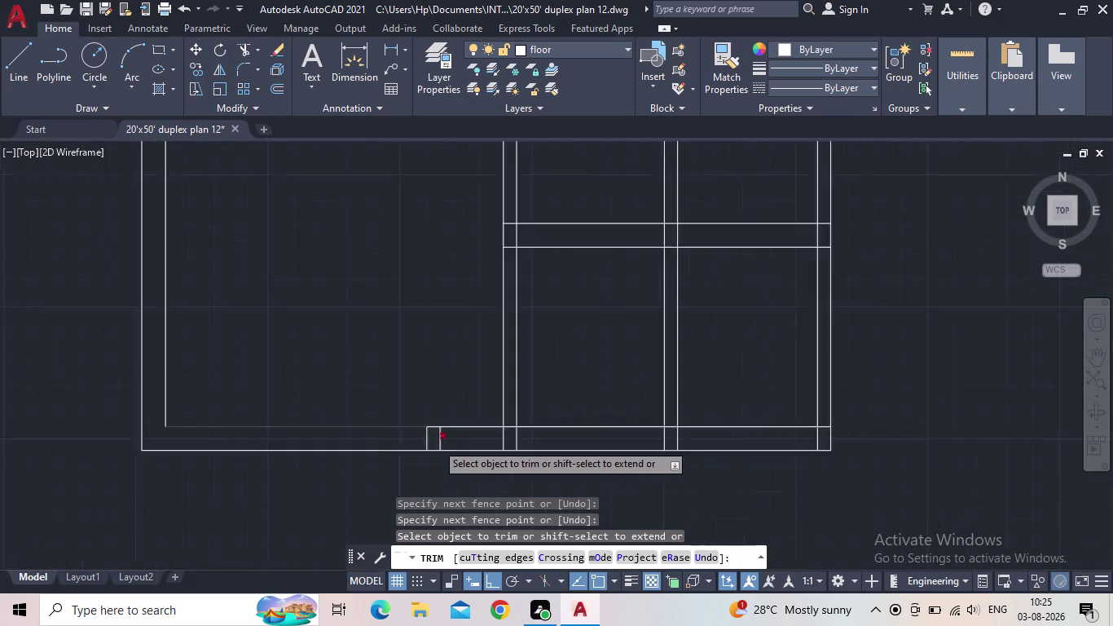
scroll(up, 3)
drag(468, 441, 362, 433)
scroll(down, 3)
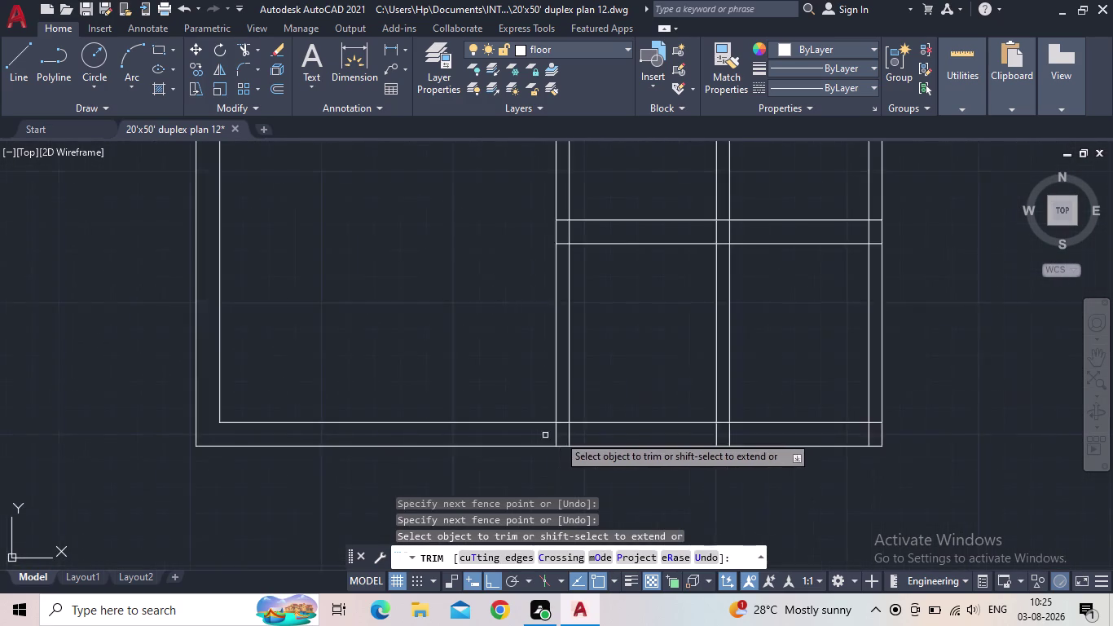
scroll(down, 3)
scroll(up, 3)
scroll(up, 3)
drag(595, 434, 462, 432)
drag(530, 416, 539, 346)
scroll(down, 3)
Trim the crossing wall lines at the bottom junctions and across the gap.
middle_drag(549, 410, 419, 386)
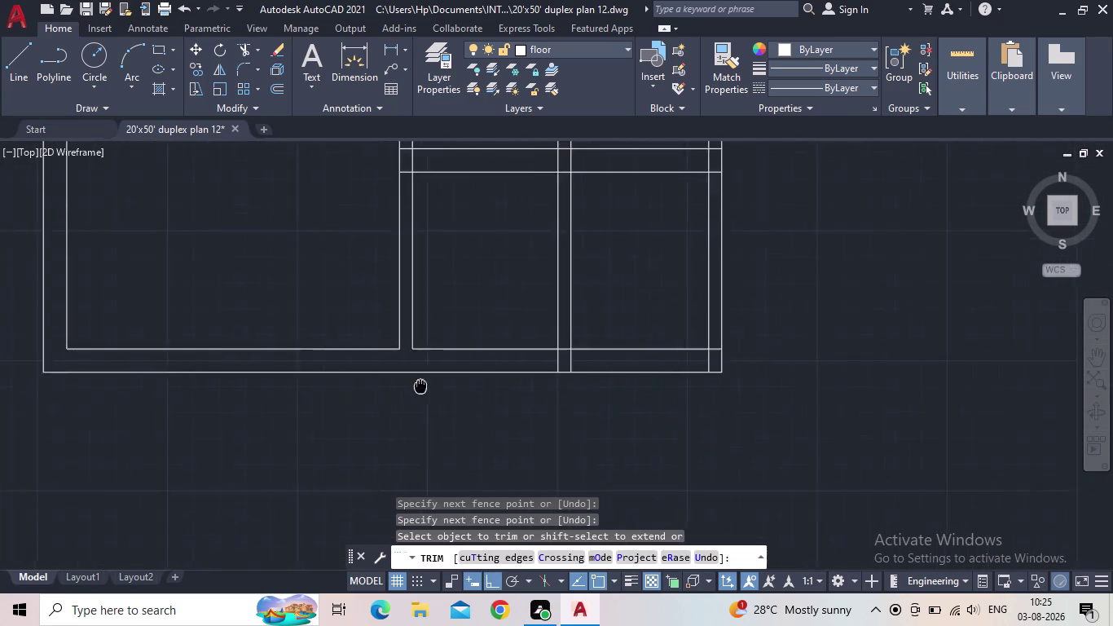
middle_drag(419, 386, 310, 414)
scroll(up, 3)
drag(570, 380, 715, 378)
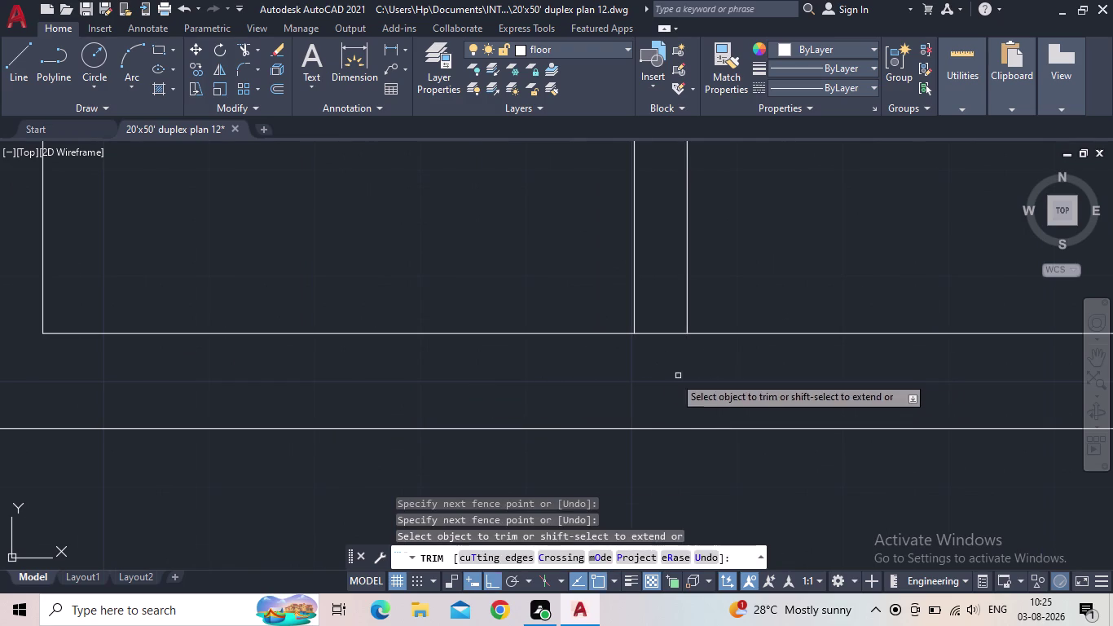
drag(662, 362, 658, 306)
scroll(down, 3)
middle_drag(653, 346, 357, 358)
scroll(up, 3)
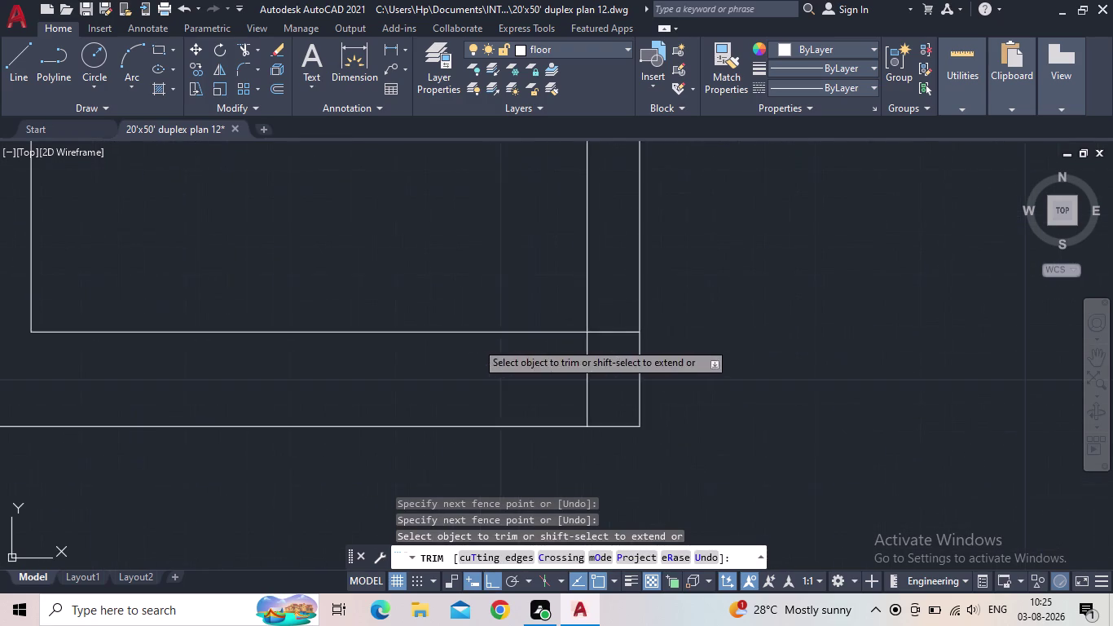
drag(606, 374, 688, 314)
Trim stray lines in the small upper room, at the partition, and between parallel walls.
scroll(down, 3)
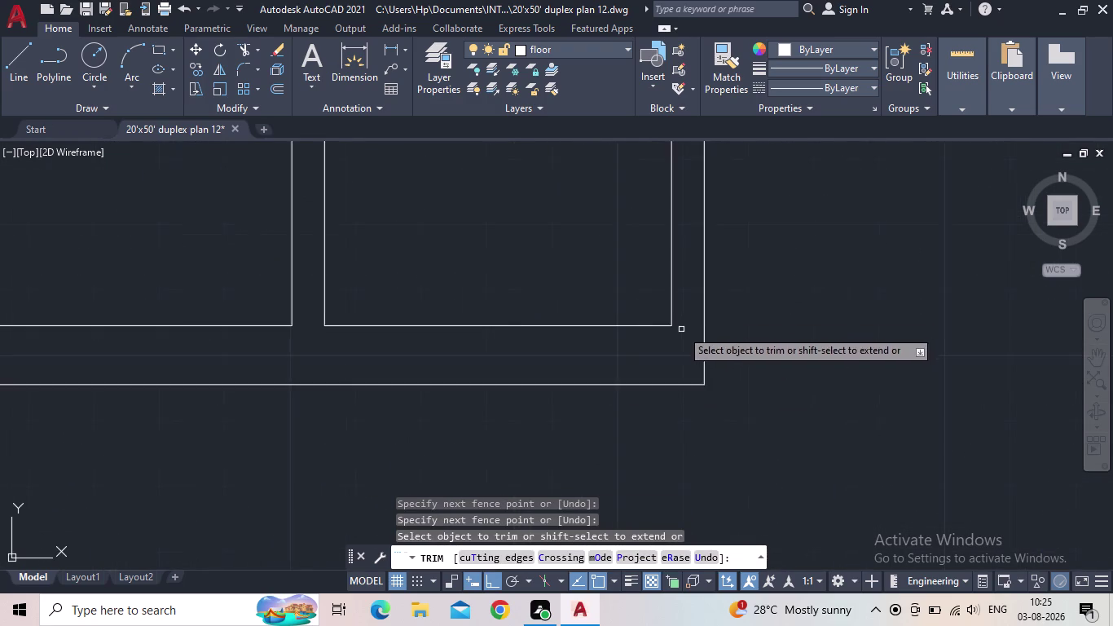
middle_drag(676, 344, 642, 417)
scroll(down, 3)
scroll(down, 3)
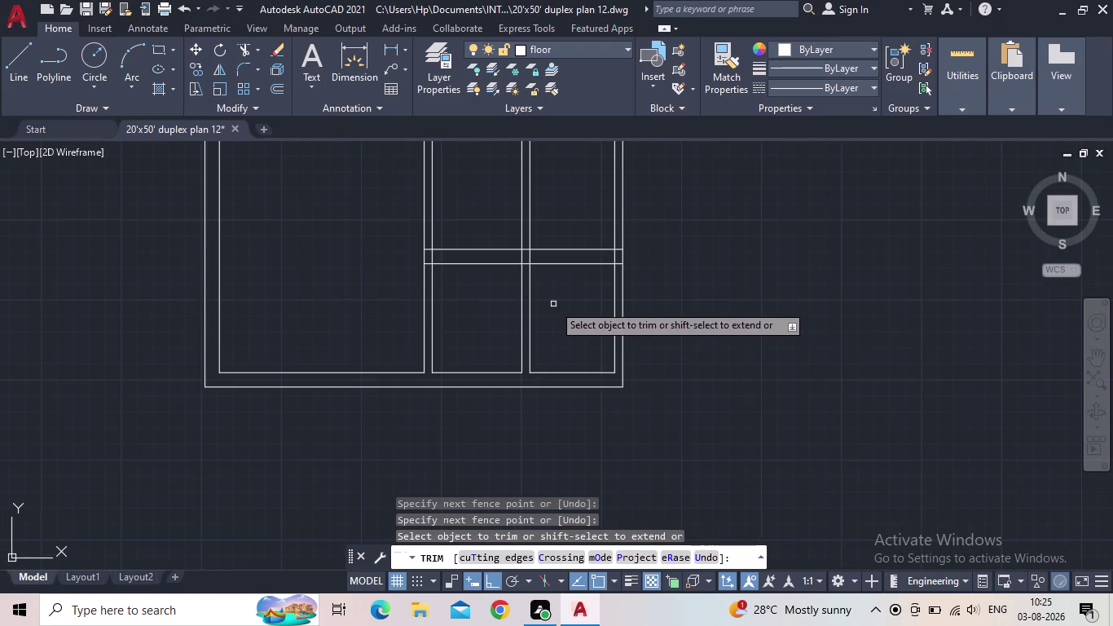
scroll(down, 3)
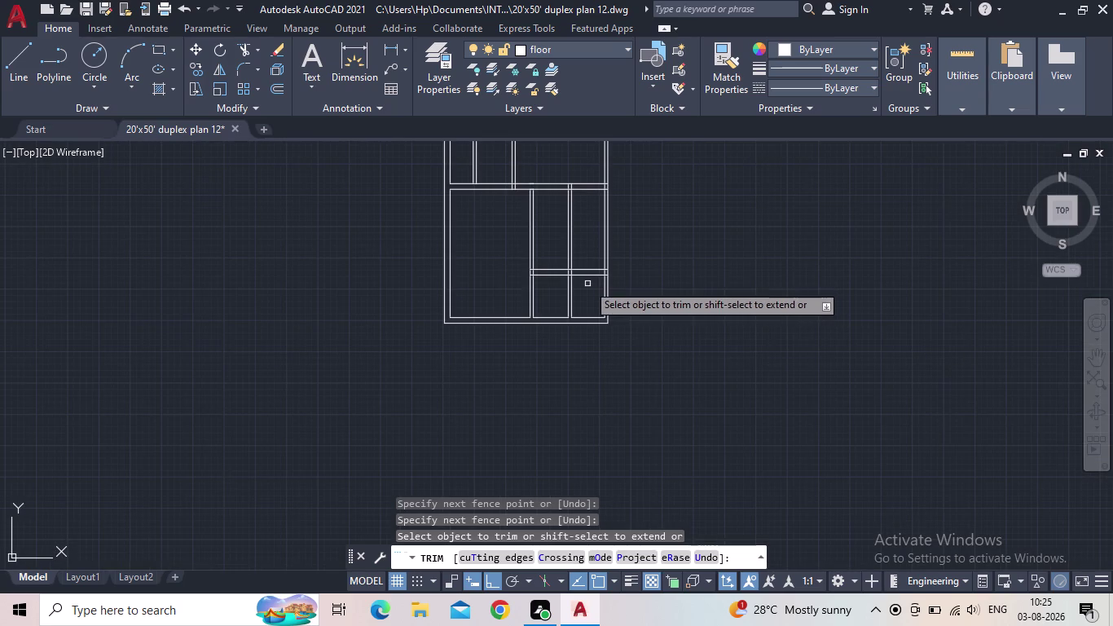
middle_drag(588, 283, 596, 343)
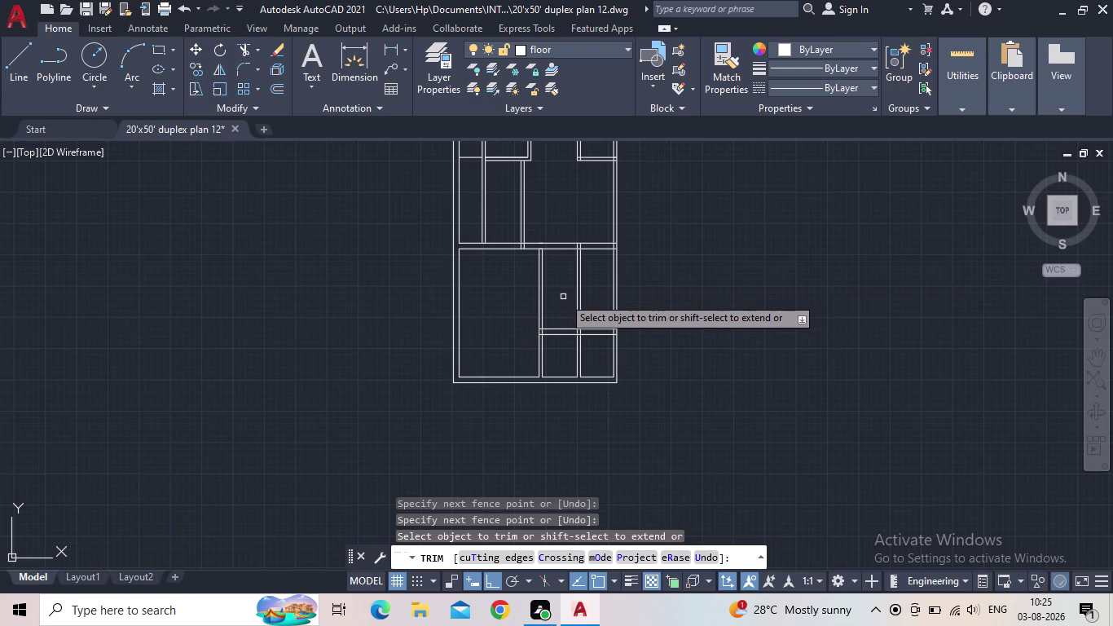
scroll(up, 3)
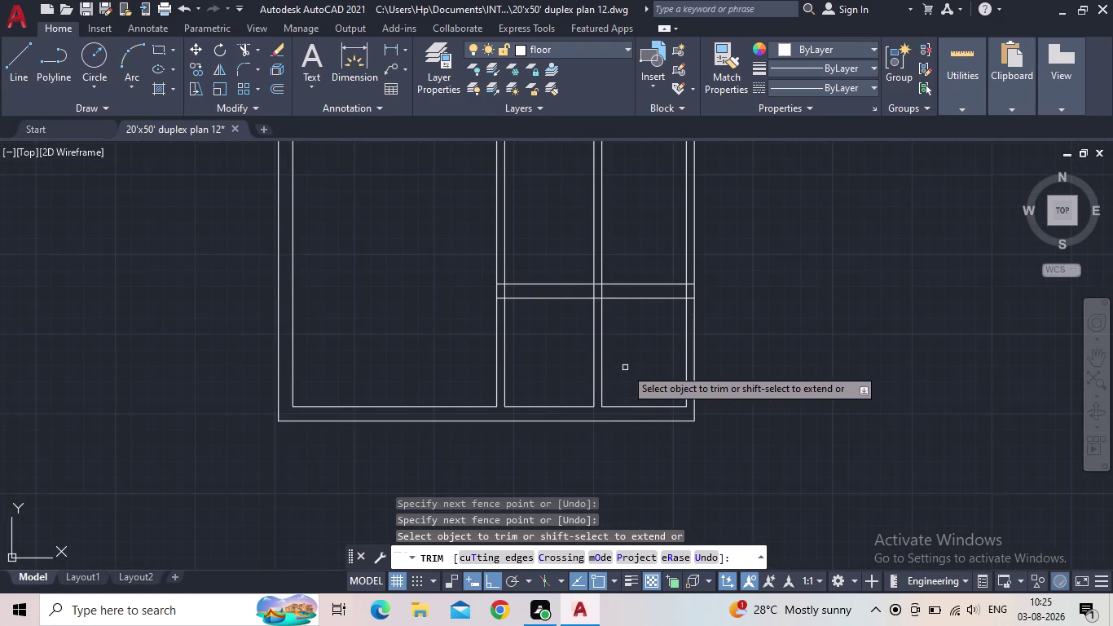
scroll(down, 3)
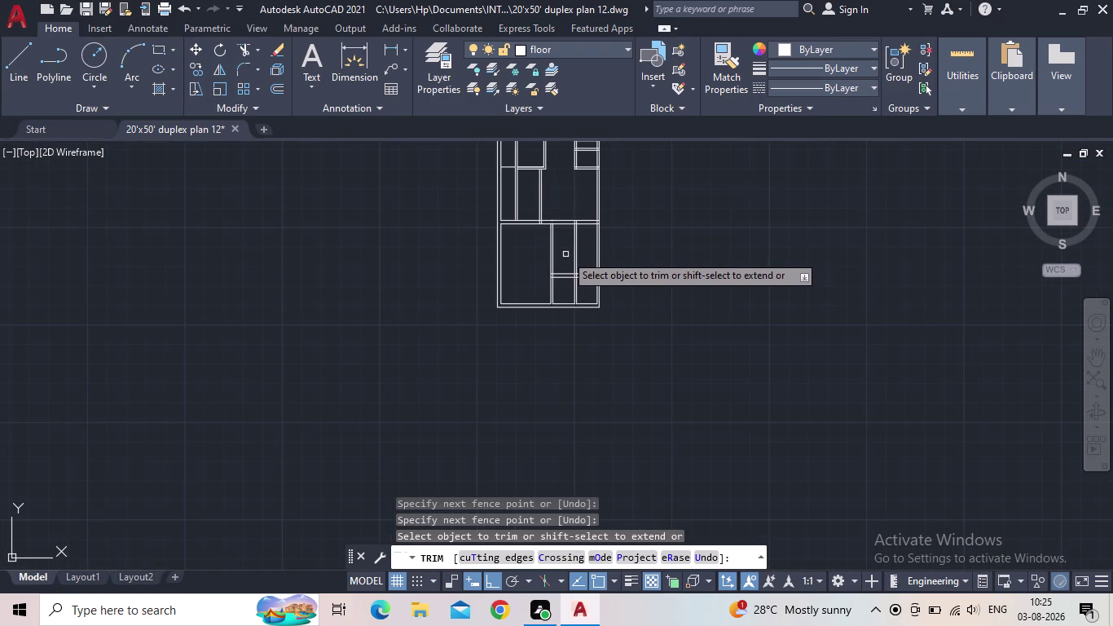
scroll(up, 3)
drag(626, 249, 594, 255)
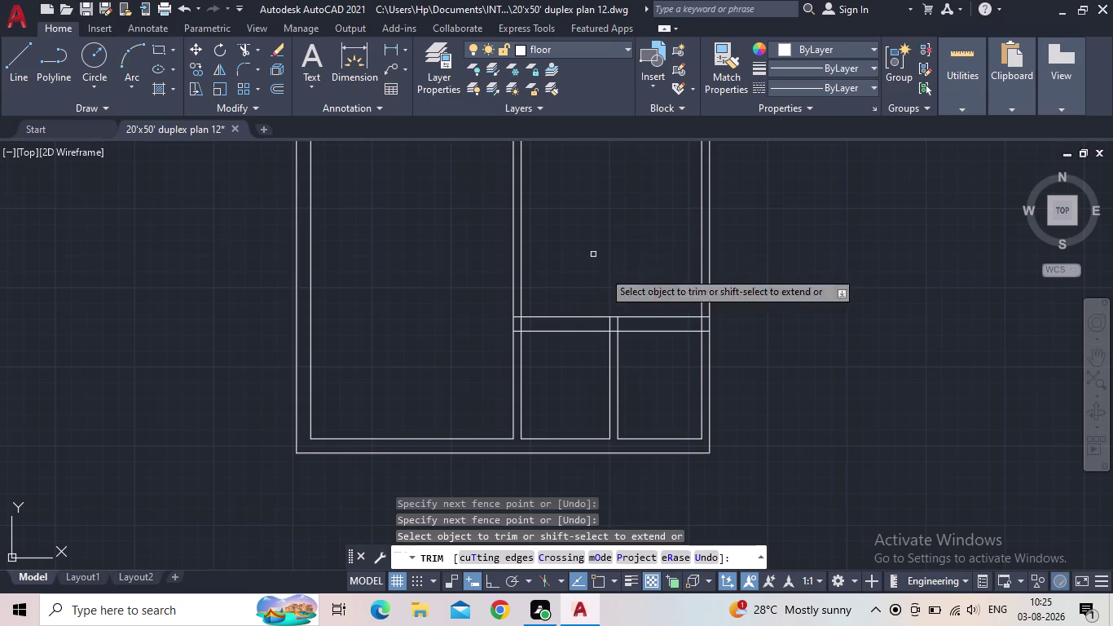
drag(640, 362, 597, 366)
scroll(up, 3)
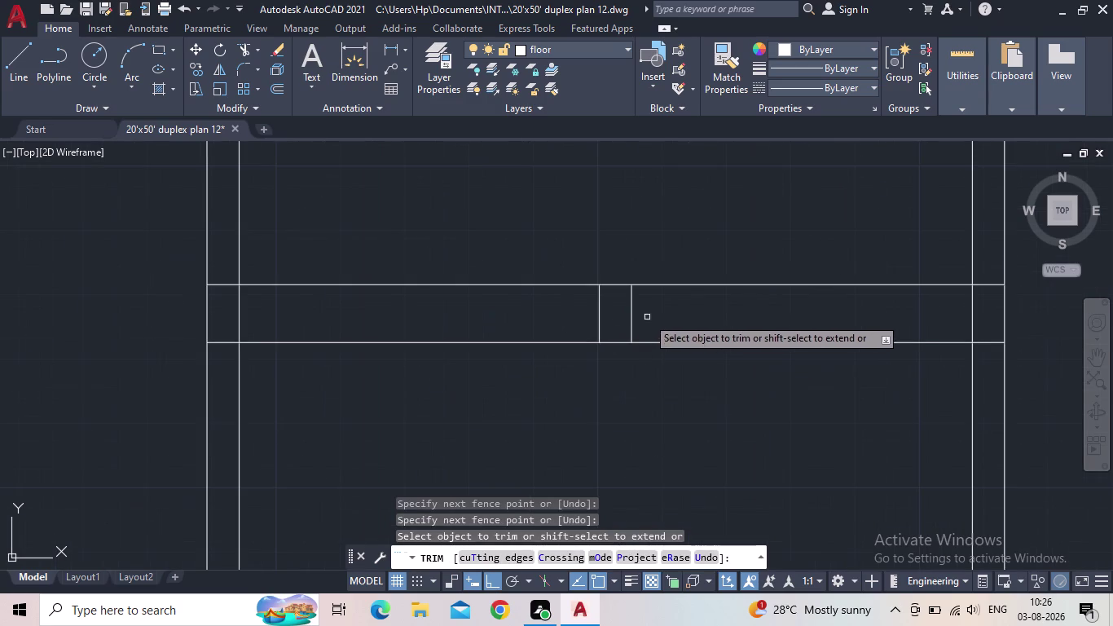
drag(647, 317, 563, 314)
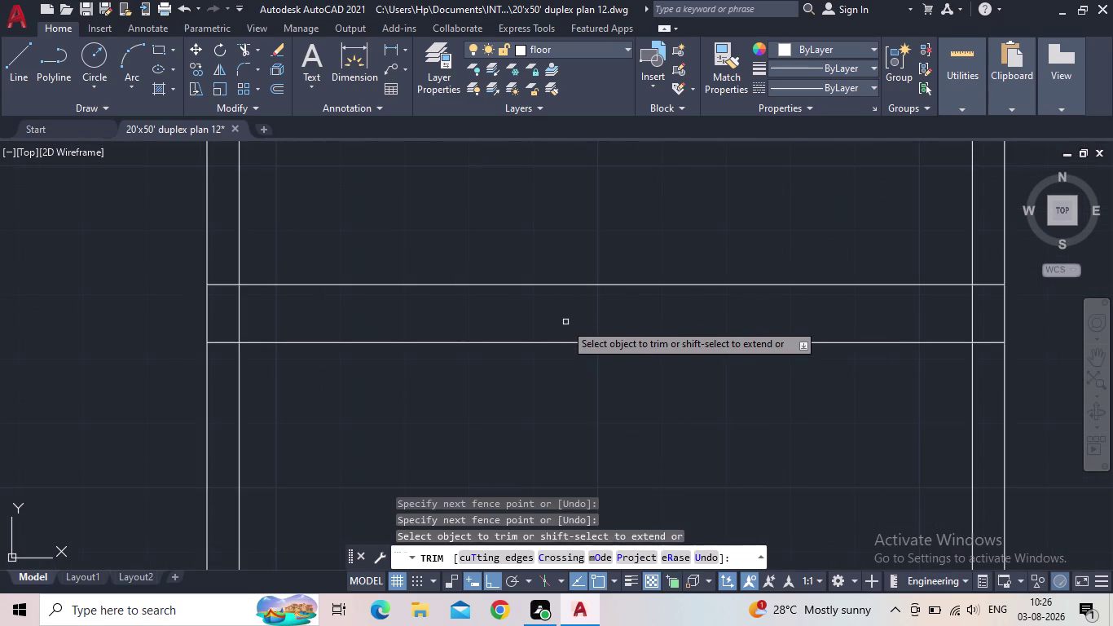
scroll(down, 3)
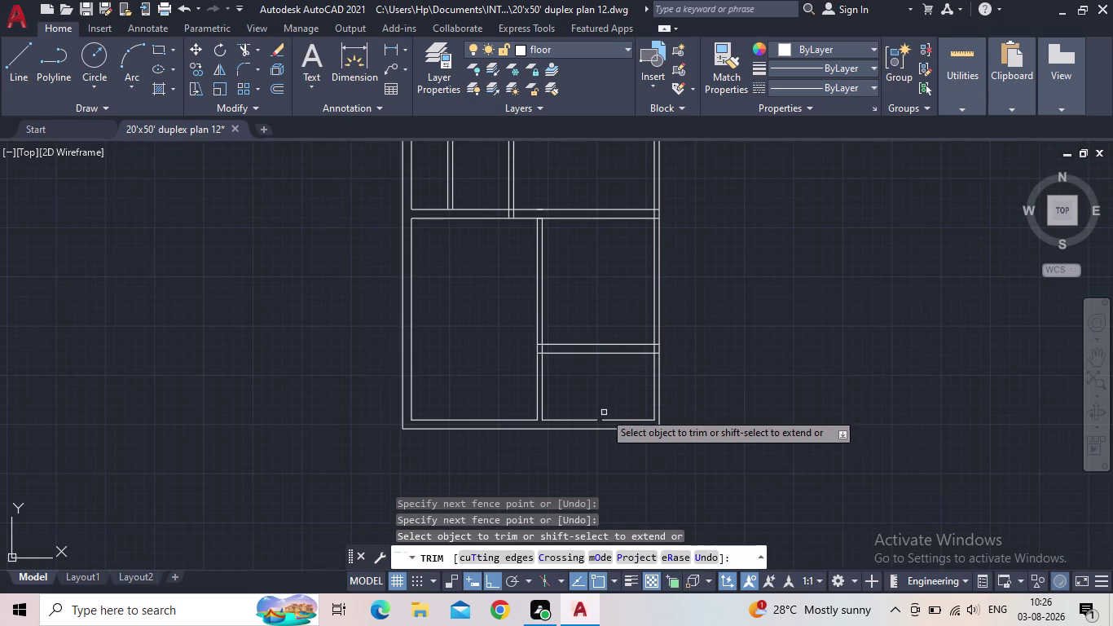
Extend the broken inner bottom wall line to close its gap.
key(Escape)
key(e)
text(x)
key(space)
scroll(up, 3)
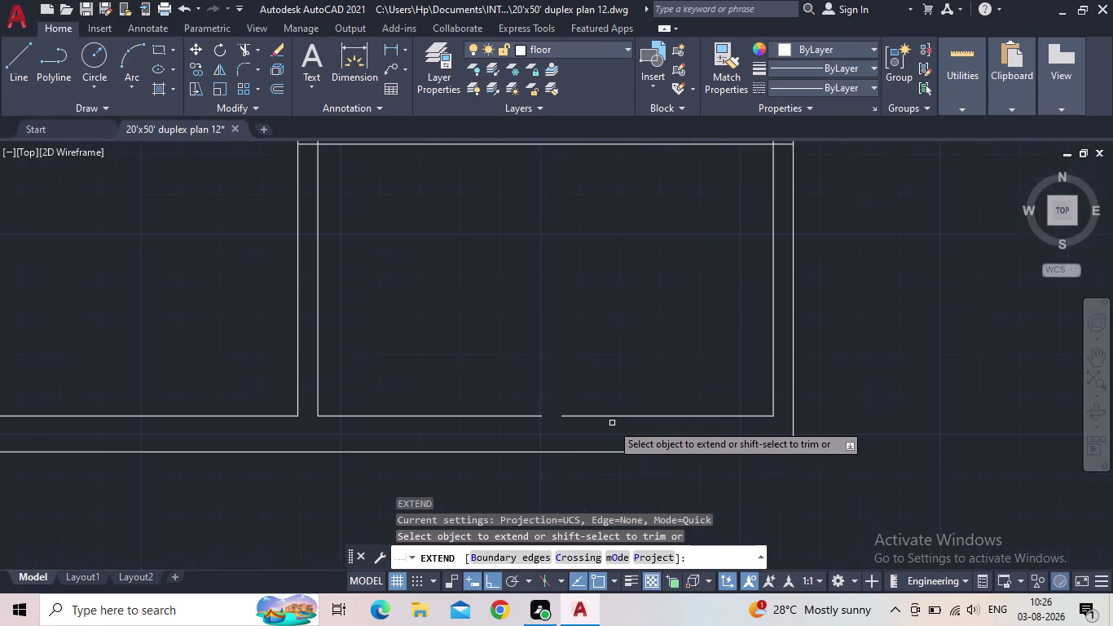
click(604, 416)
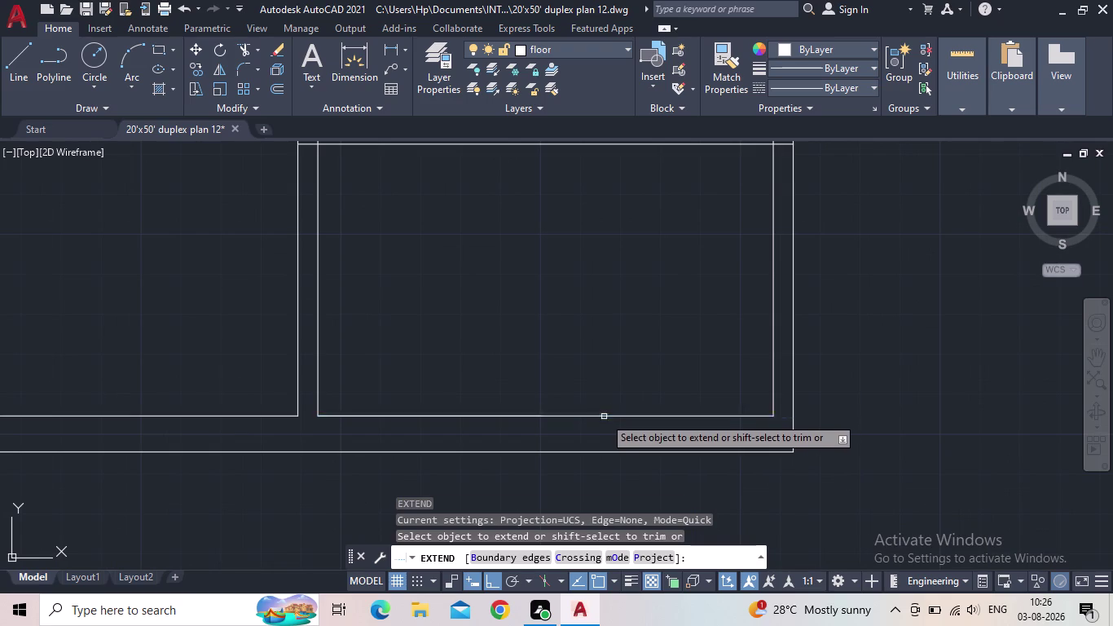
key(Escape)
Zoom out to the whole duplex plan and save the drawing.
scroll(down, 3)
middle_drag(583, 394, 588, 447)
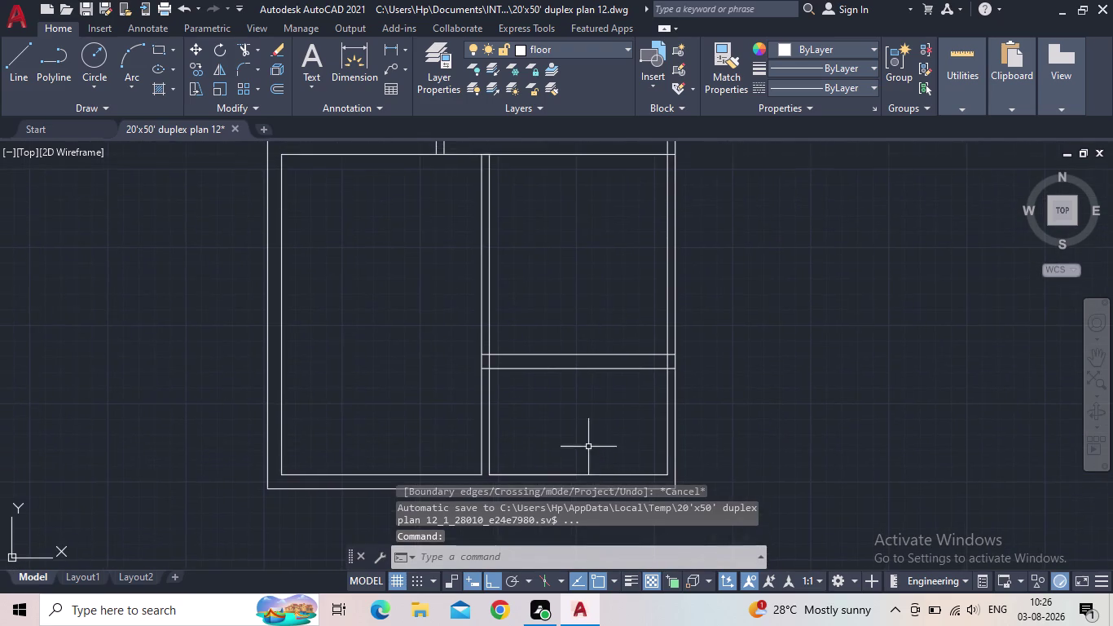
scroll(down, 3)
scroll(down, 3)
middle_drag(583, 387, 614, 386)
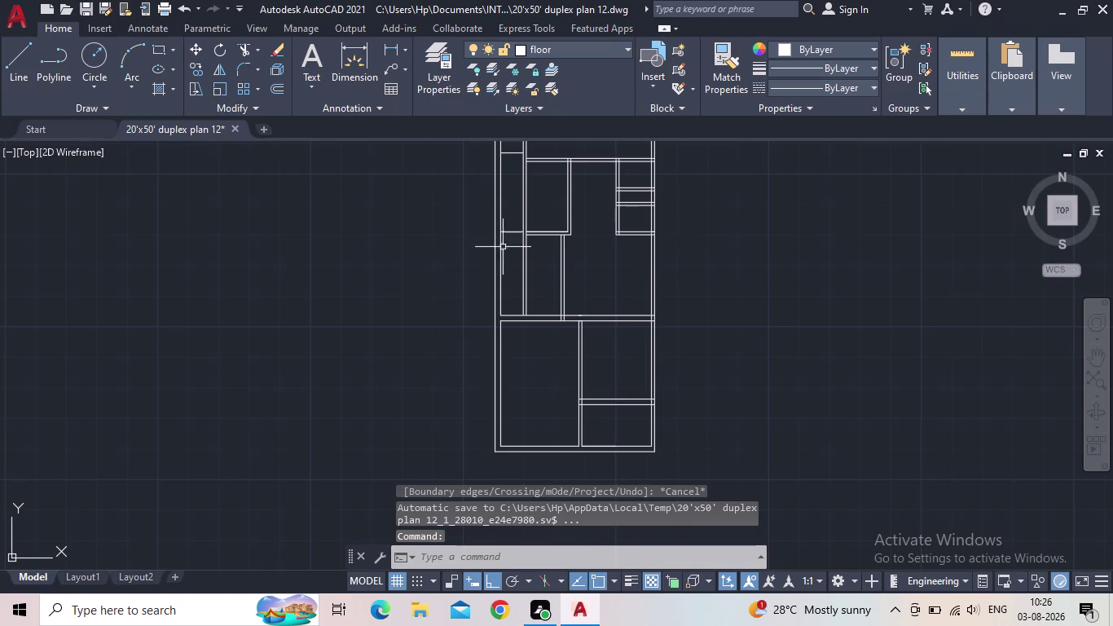
middle_drag(395, 326, 340, 349)
scroll(down, 3)
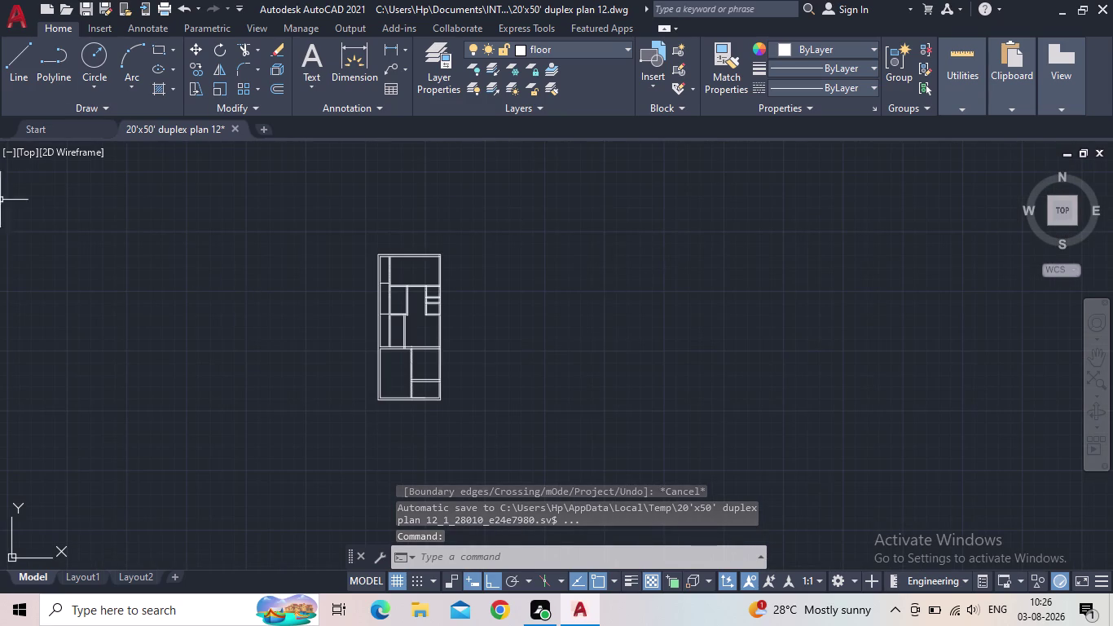
click(82, 3)
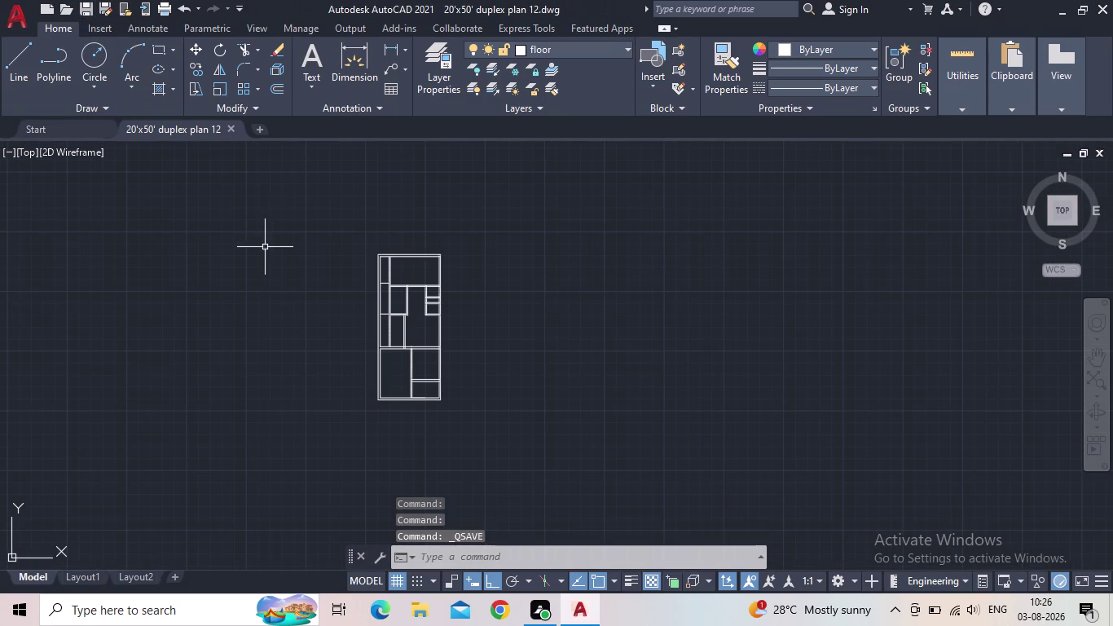
middle_drag(345, 292, 390, 260)
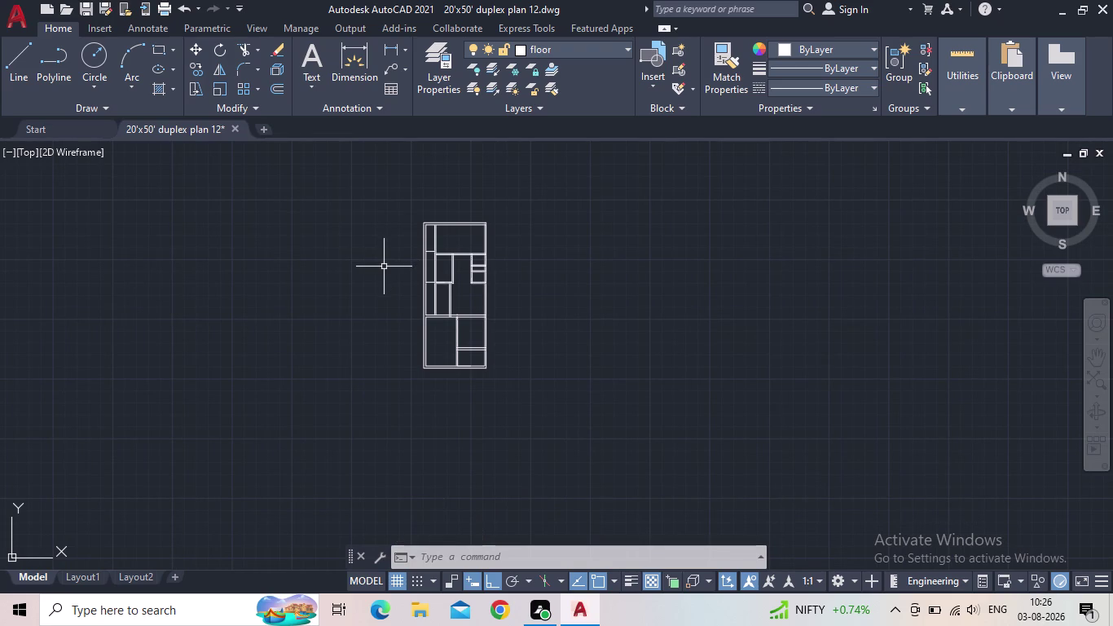
scroll(up, 3)
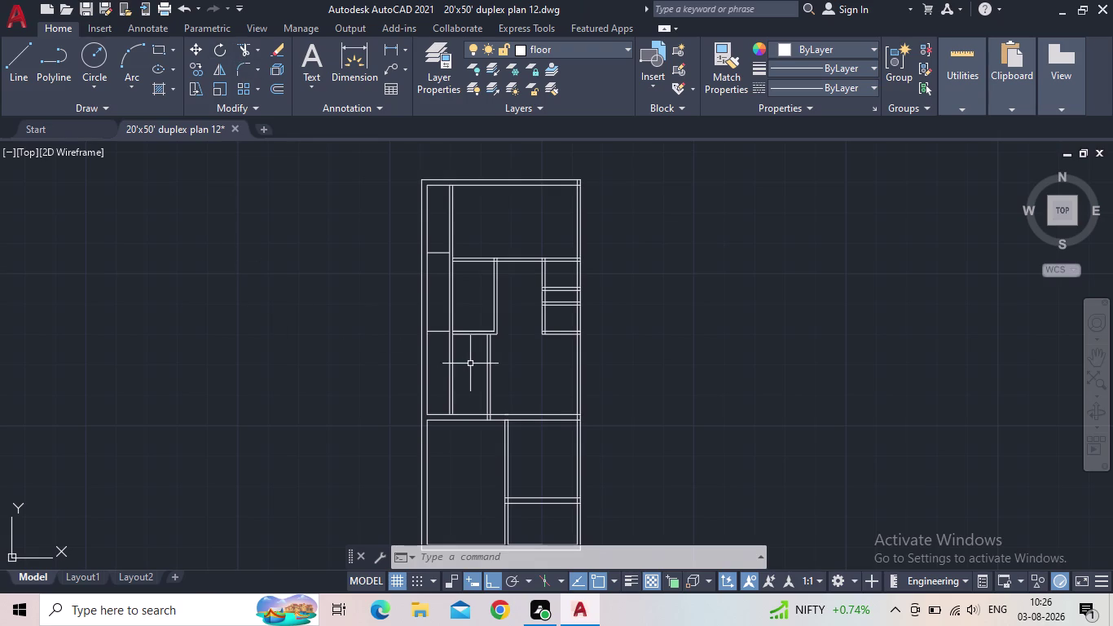
middle_drag(477, 363, 400, 286)
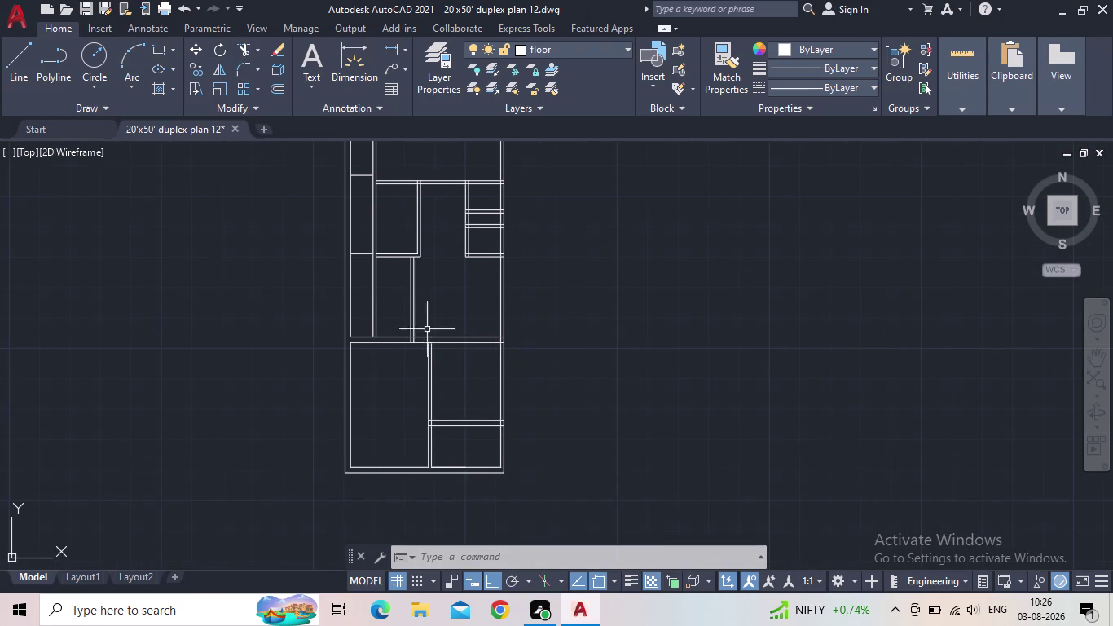
middle_drag(466, 369, 480, 309)
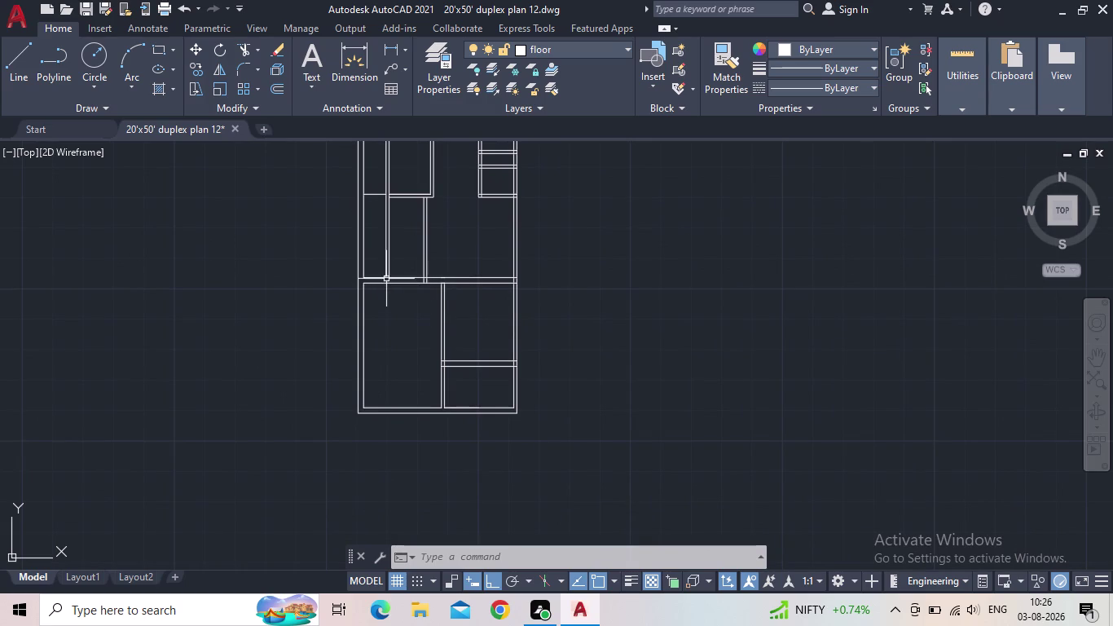
scroll(up, 3)
Extend both vertical wall lines down through the horizontal wall.
key(Escape)
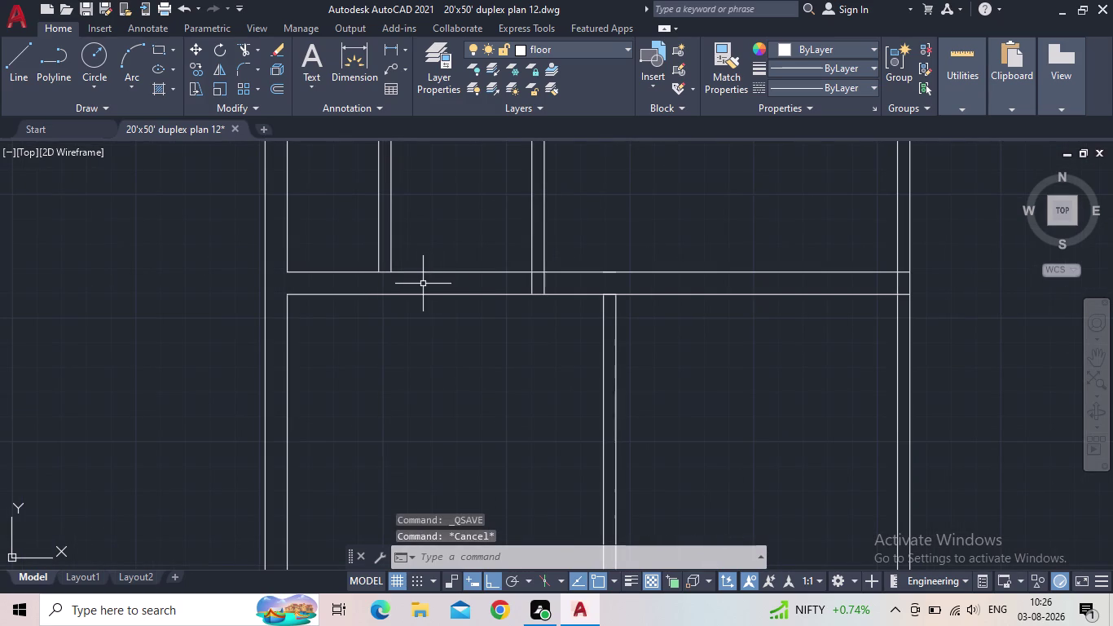
key(e)
key(x)
key(space)
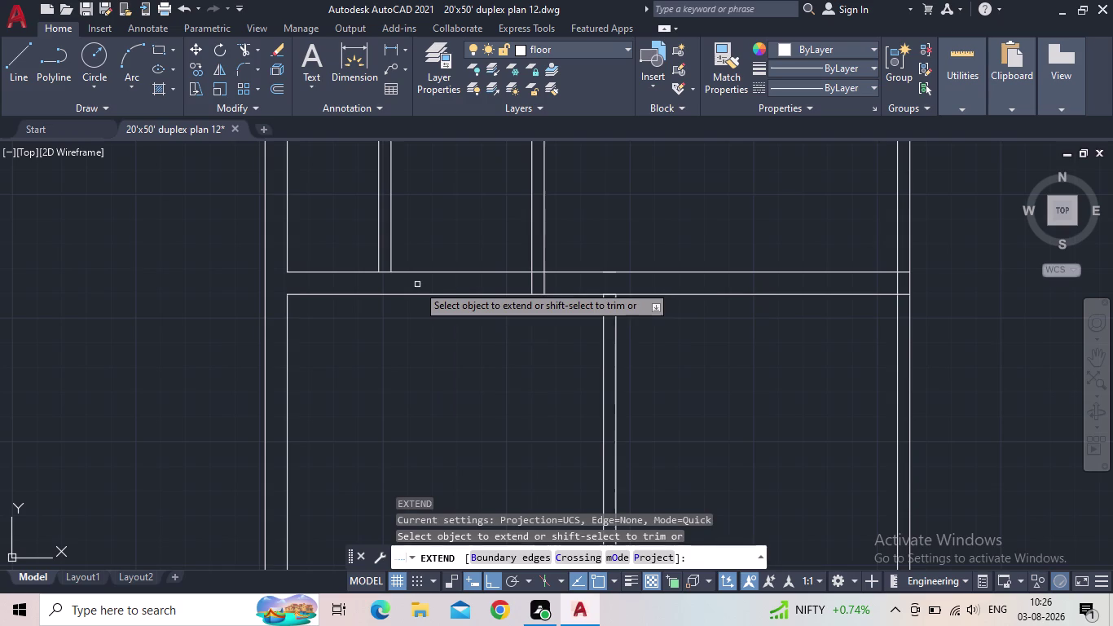
scroll(up, 3)
click(373, 259)
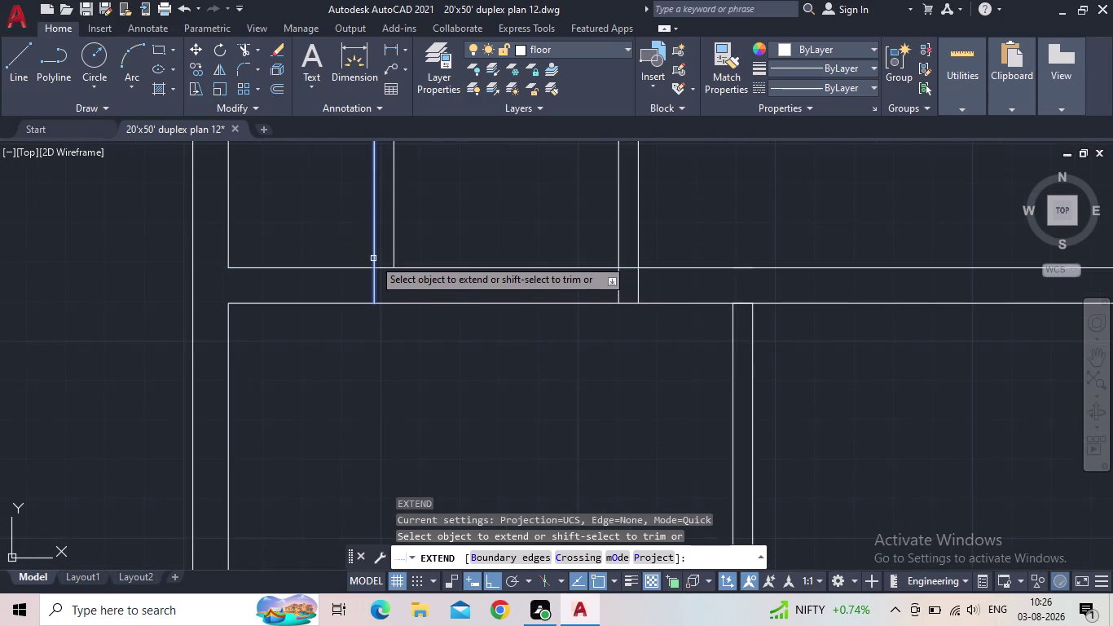
click(394, 260)
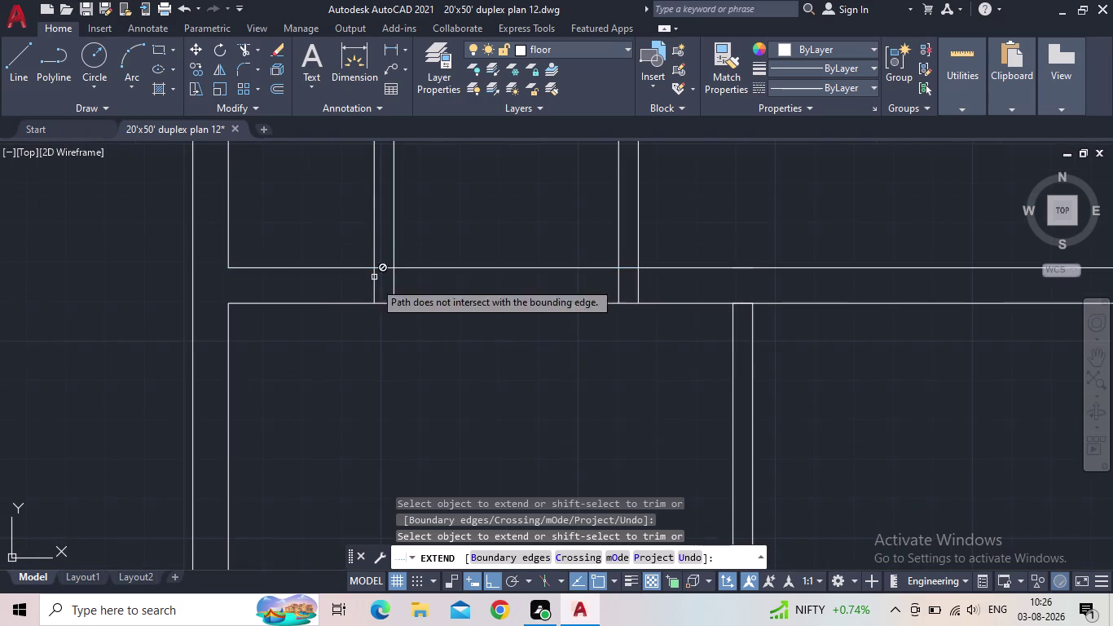
key(Escape)
Try extending a third wall line, then cancel the failed EXTEND.
scroll(down, 3)
key(e)
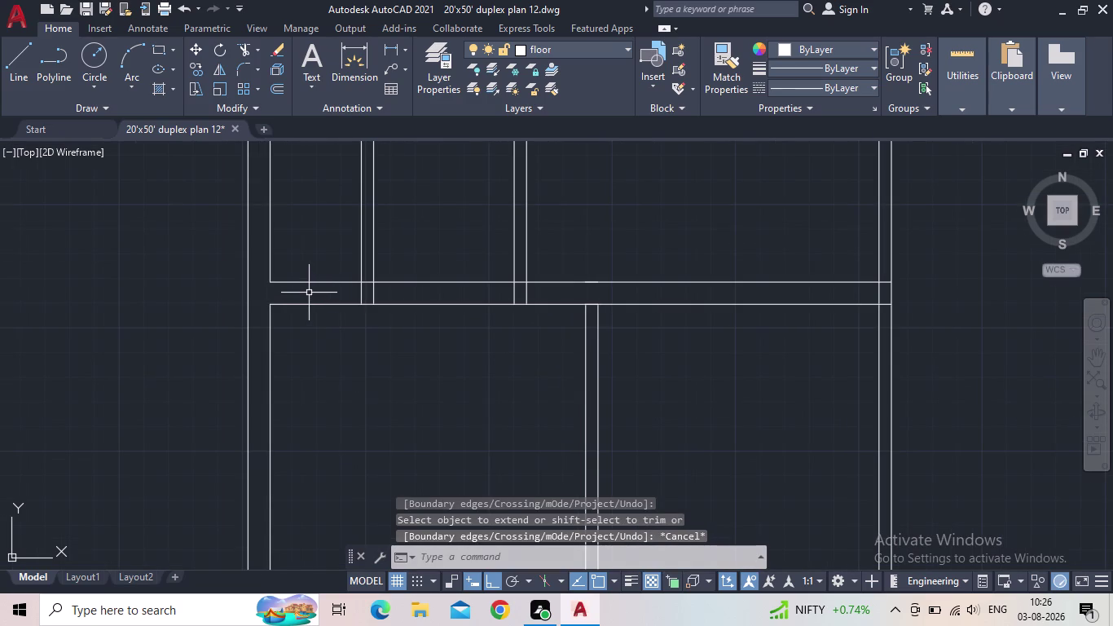
text(x)
key(space)
click(269, 257)
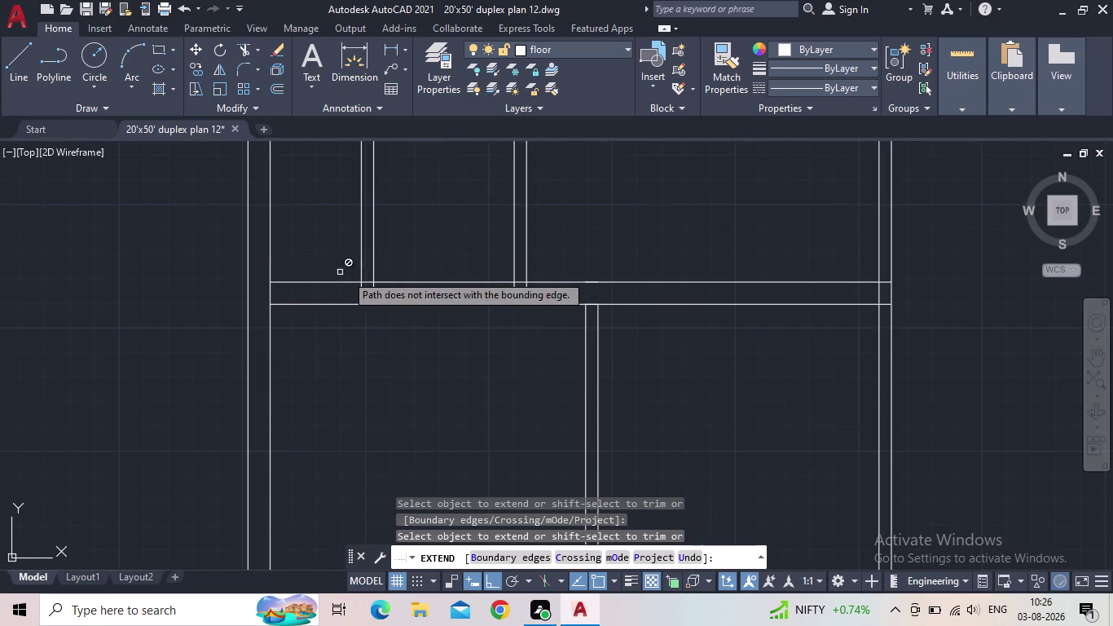
key(Escape)
Frame the central wall junction and start TRIM there.
scroll(down, 3)
middle_drag(345, 278, 348, 332)
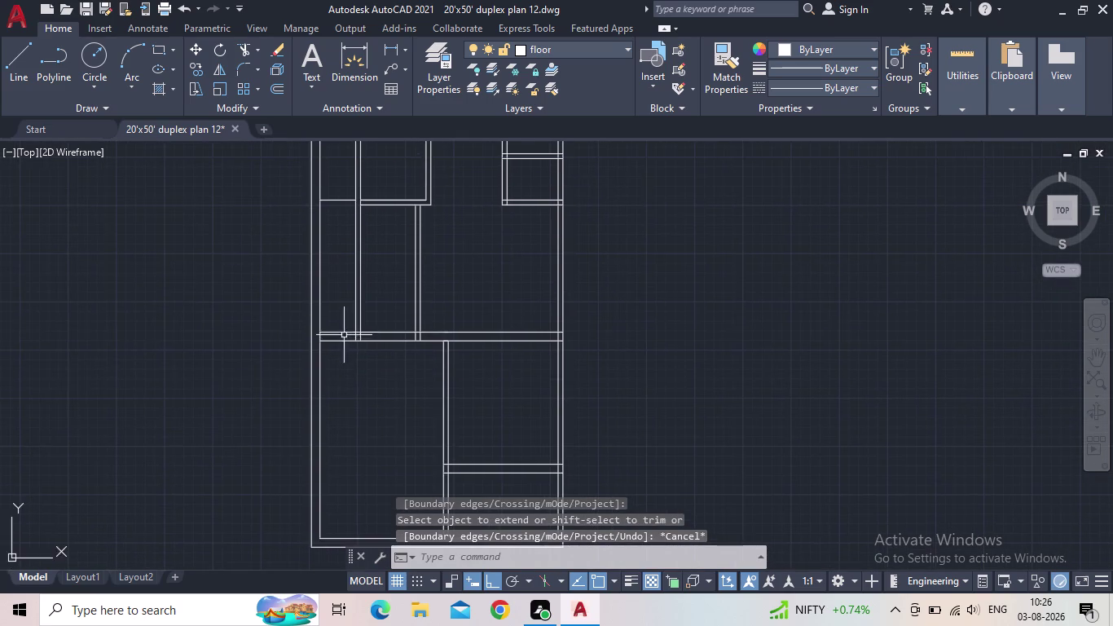
scroll(up, 3)
key(t)
key(r)
key(space)
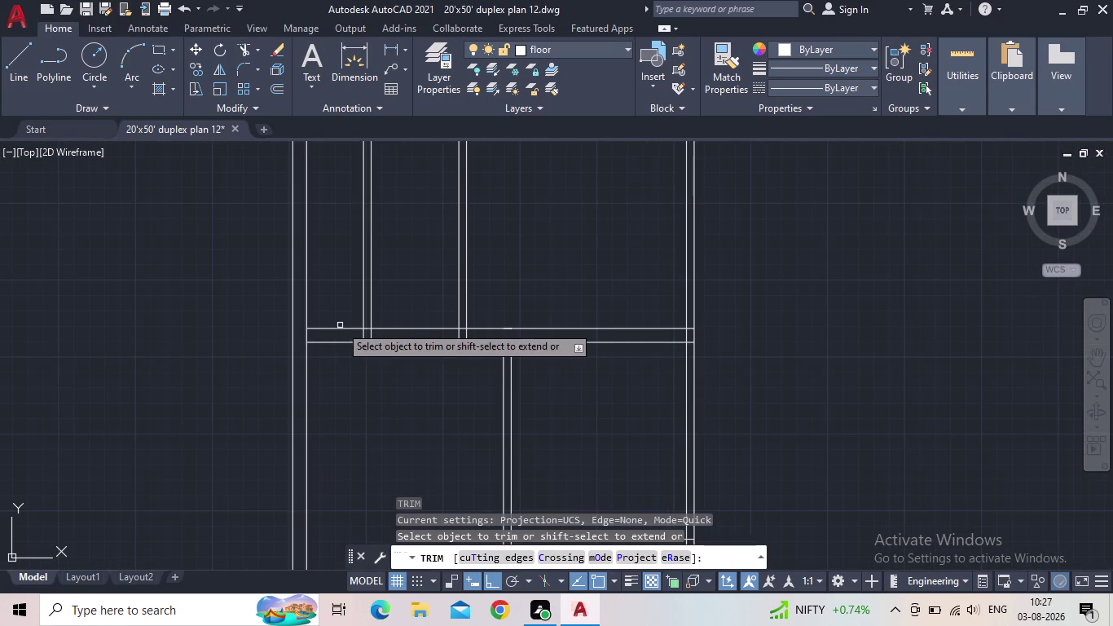
Fence-trim the crossing wall lines at the central junction.
click(341, 331)
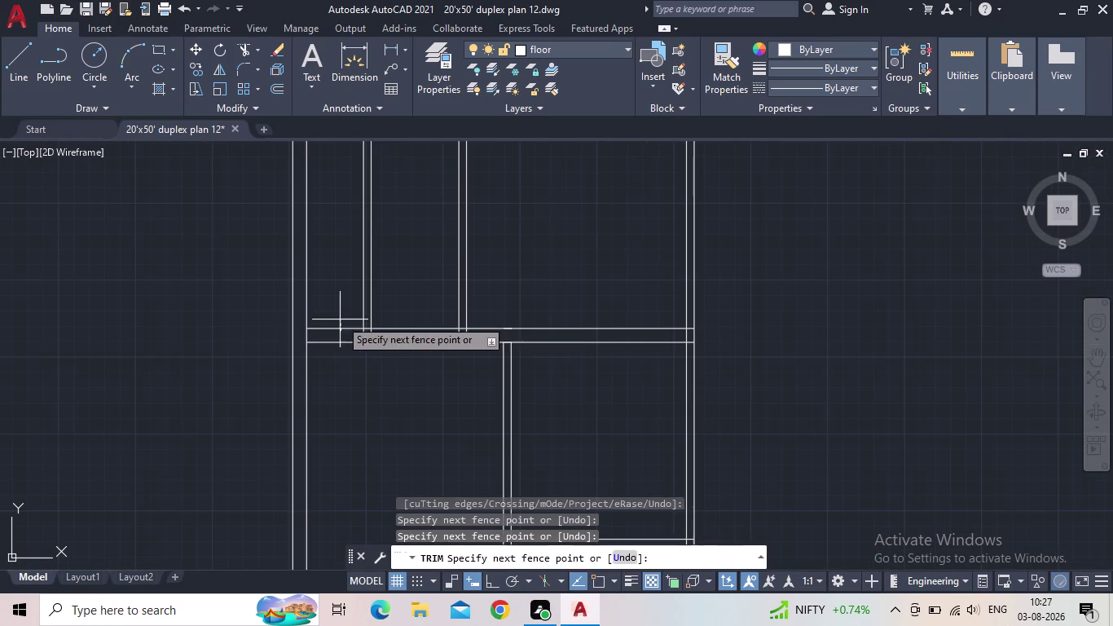
click(339, 318)
scroll(down, 3)
middle_drag(332, 254, 334, 328)
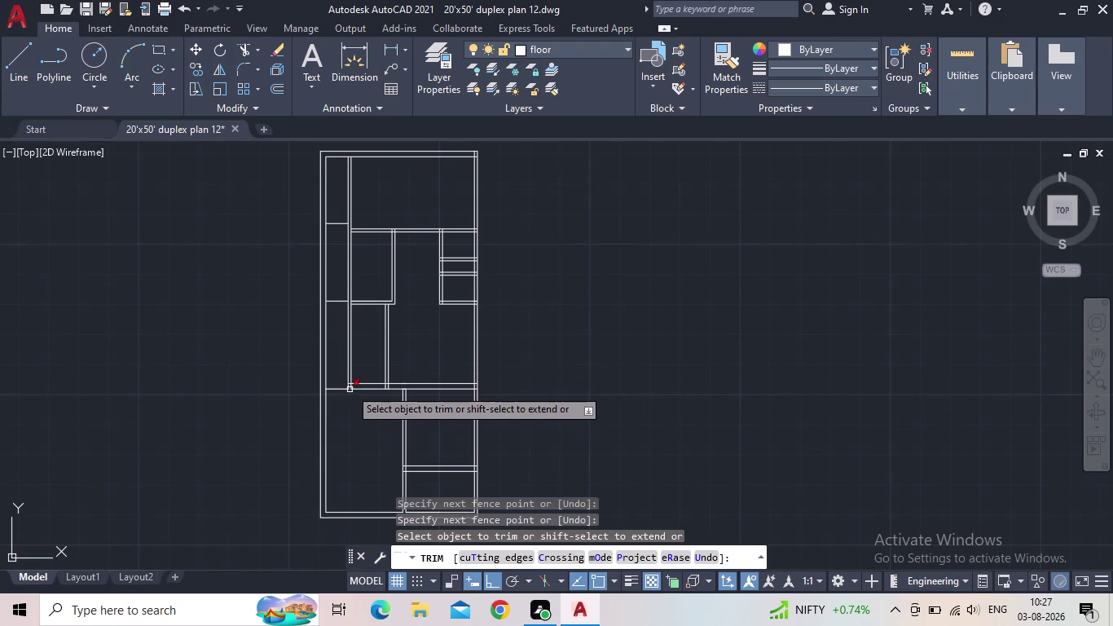
Trim the two overlapping wall segments at the next junction and check the result.
scroll(up, 3)
scroll(up, 3)
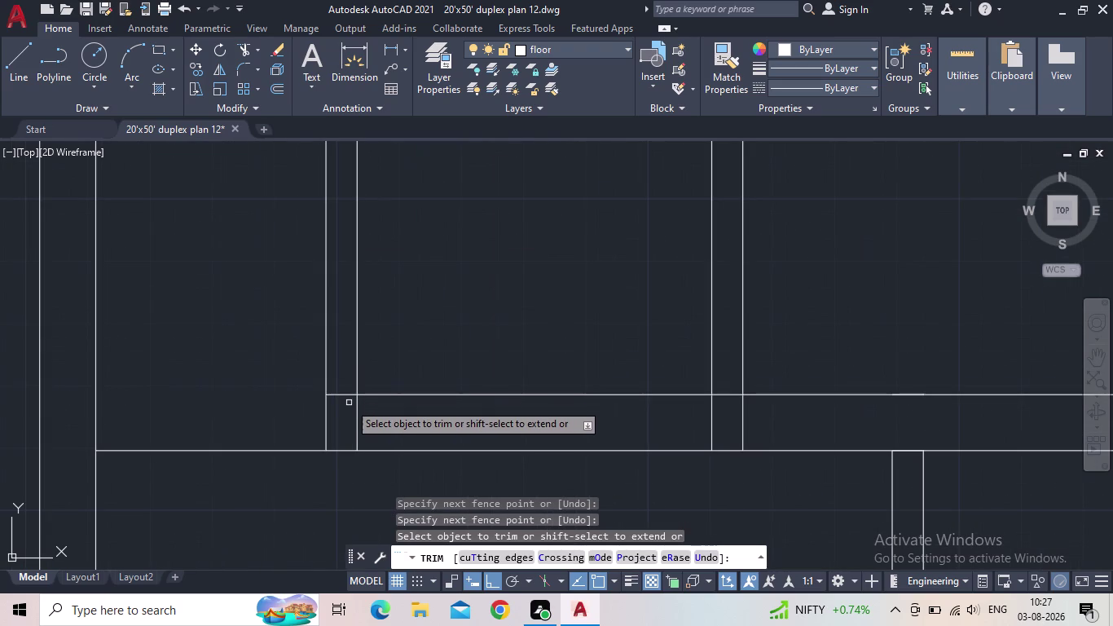
click(348, 403)
click(349, 390)
scroll(down, 3)
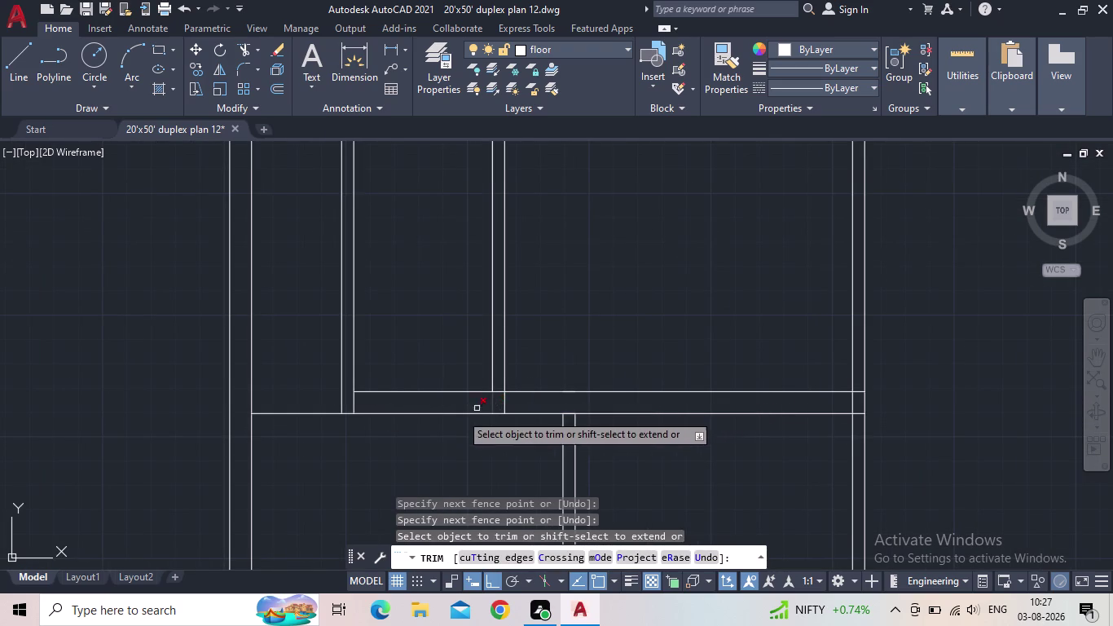
key(Escape)
scroll(down, 3)
middle_drag(668, 370, 578, 421)
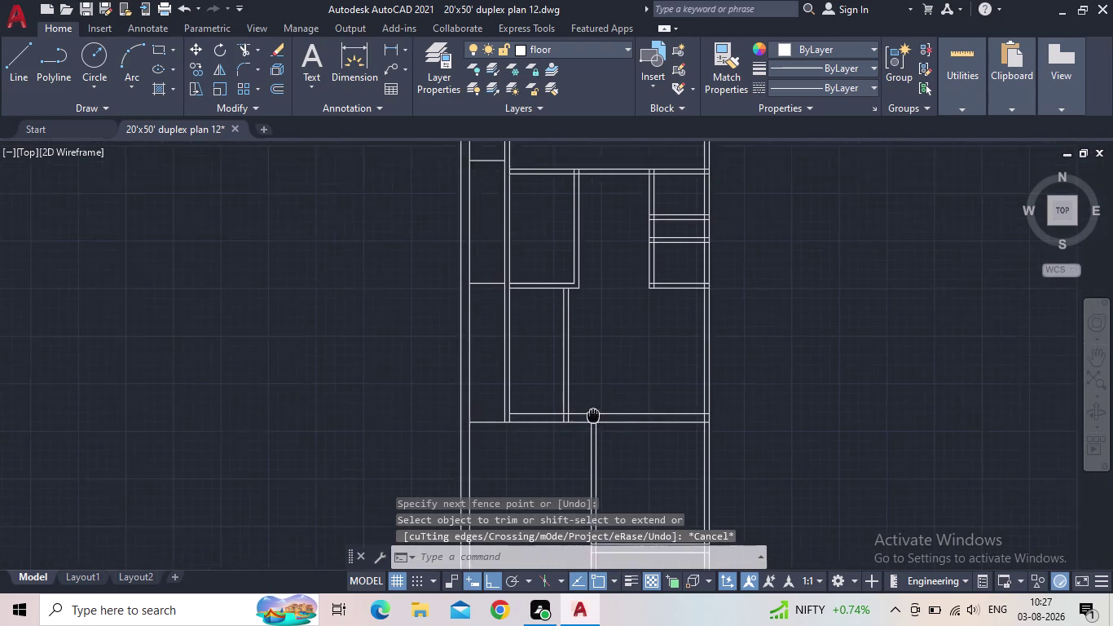
middle_drag(578, 420, 559, 428)
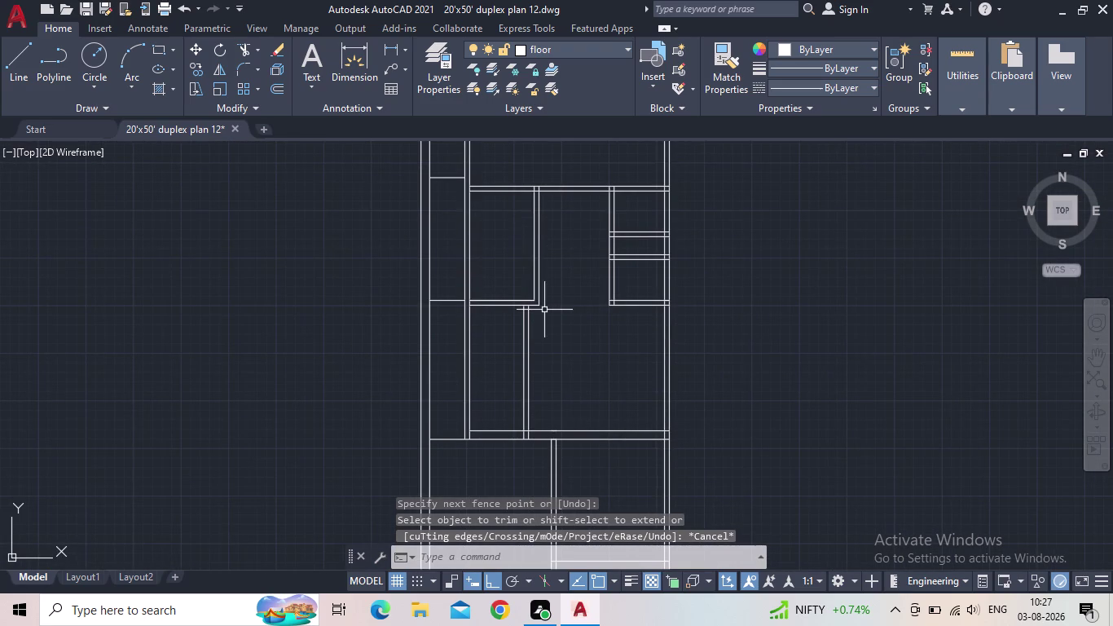
scroll(down, 3)
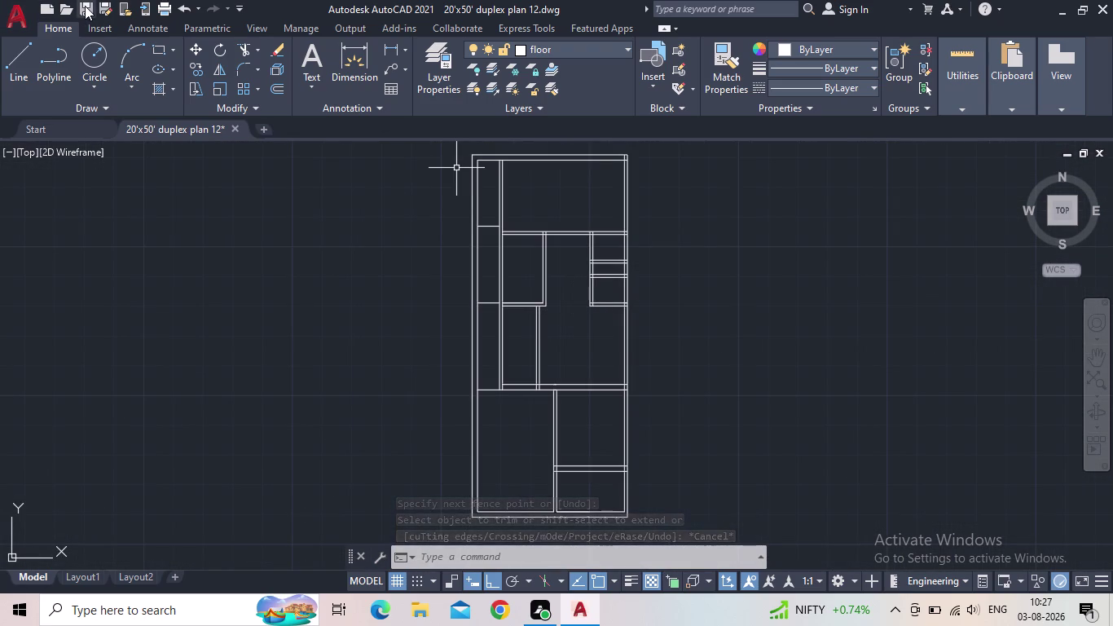
Save the trimmed duplex plan.
click(86, 6)
middle_drag(585, 484, 570, 435)
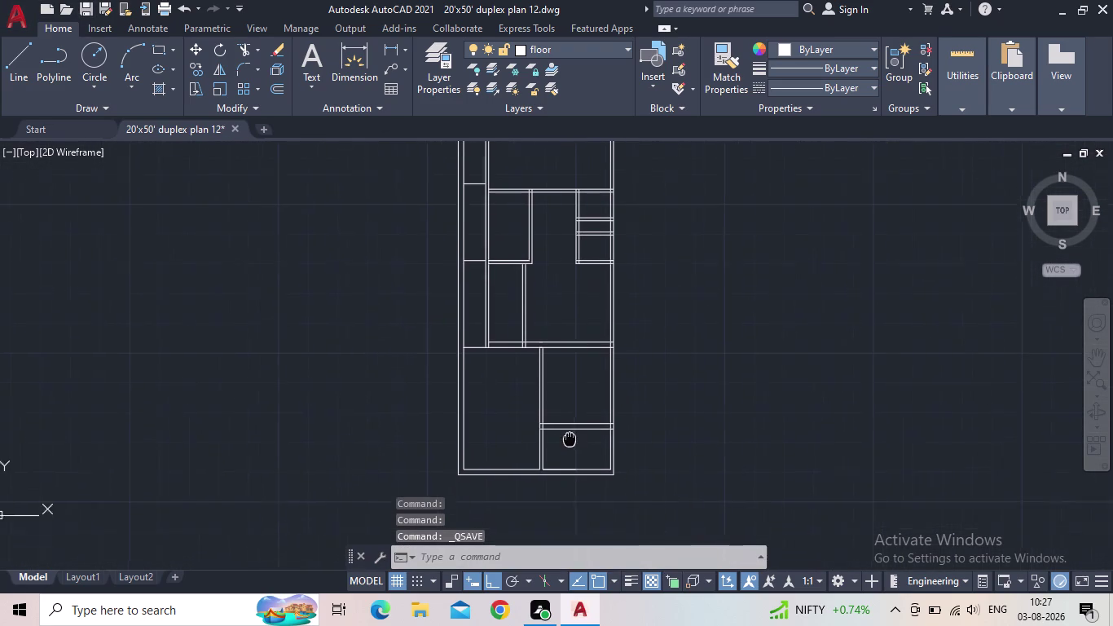
middle_drag(569, 435, 565, 428)
scroll(up, 3)
middle_drag(599, 322, 539, 360)
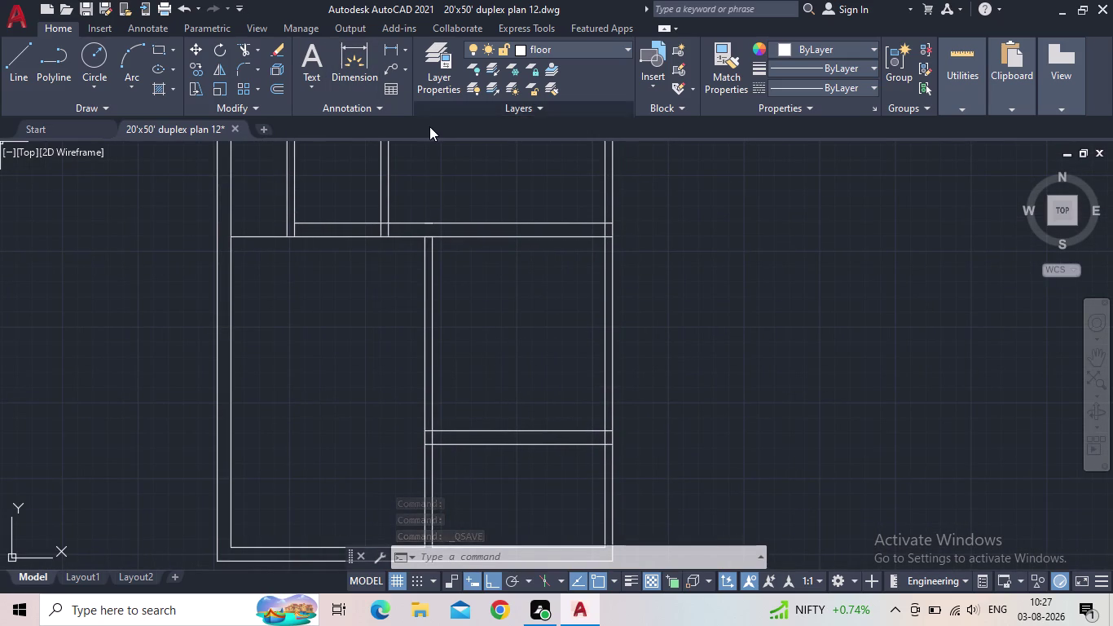
Frame the lower rooms and start OFFSET.
key(Escape)
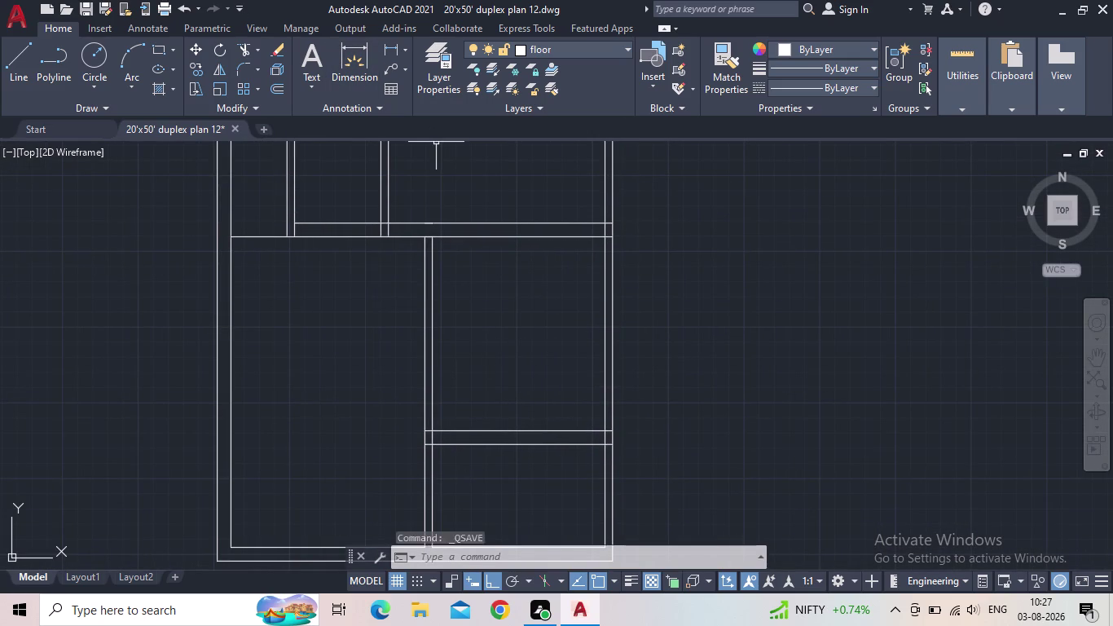
scroll(down, 3)
middle_drag(546, 292, 519, 309)
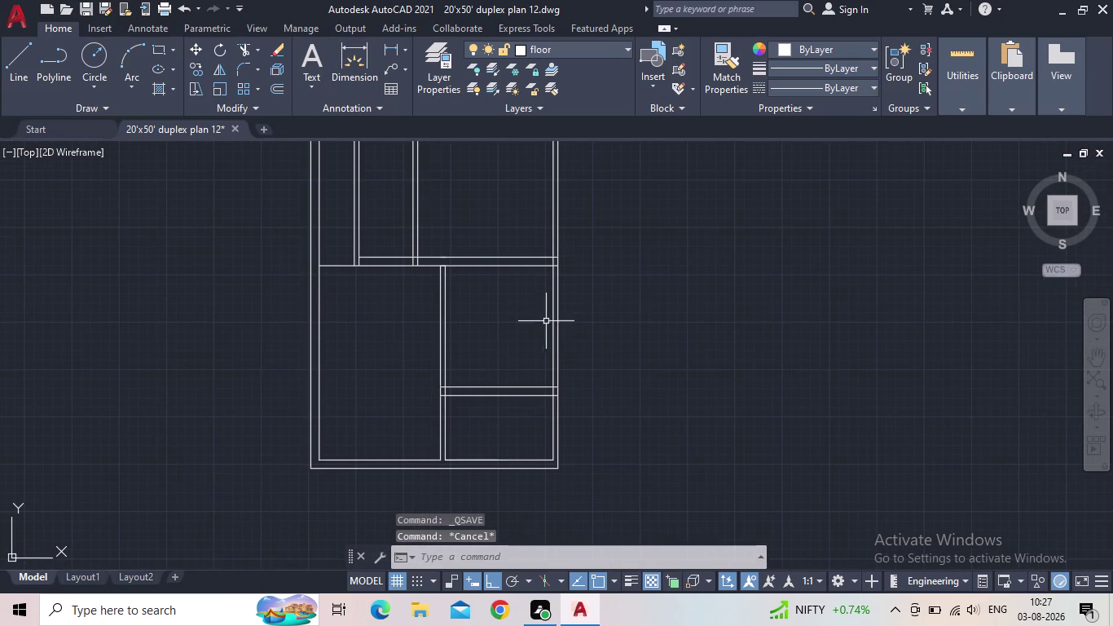
key(o)
key(Return)
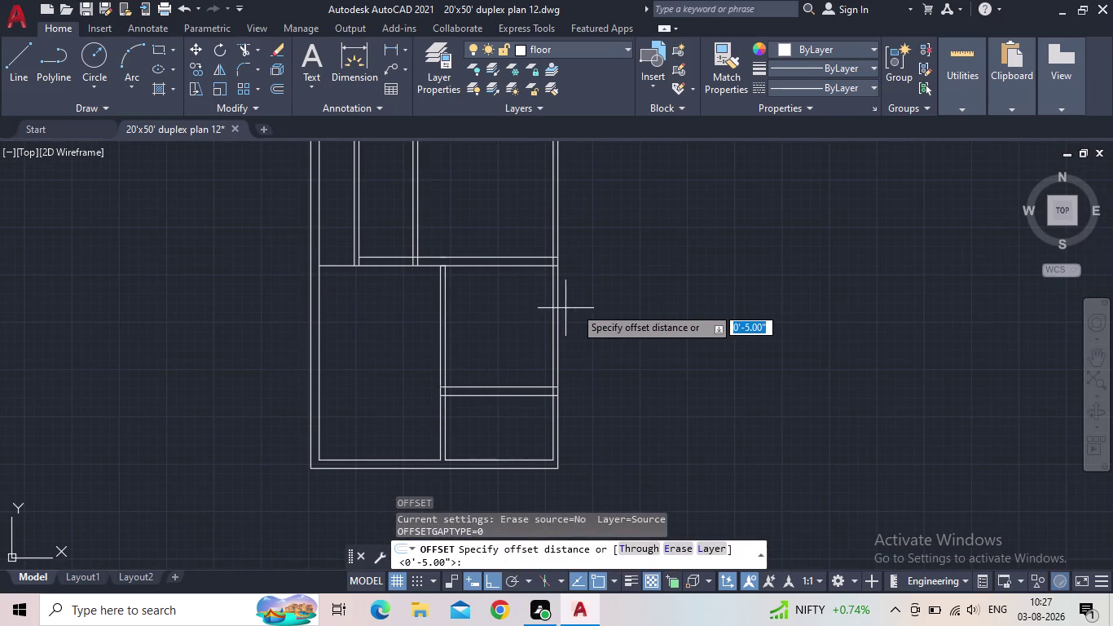